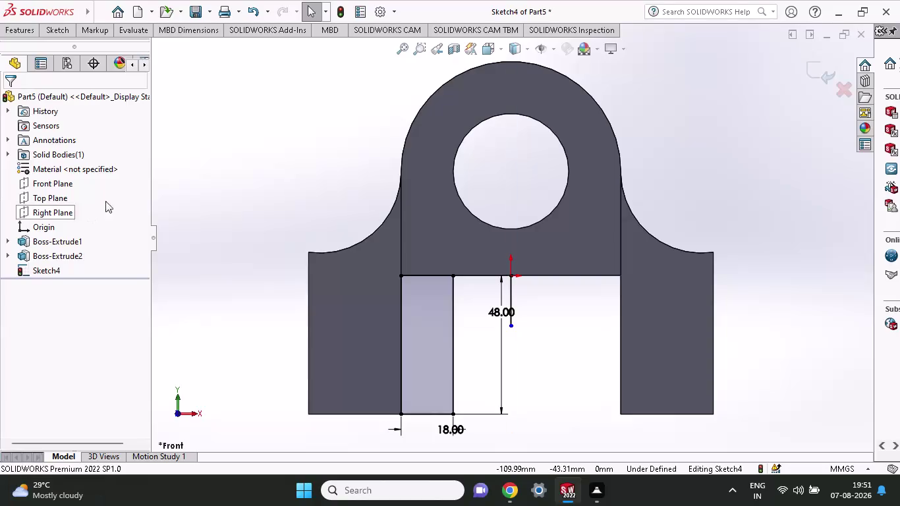
Start Mirror Entities and try selecting rectangle edges and a mirror line.
click(49, 31)
click(353, 38)
click(354, 48)
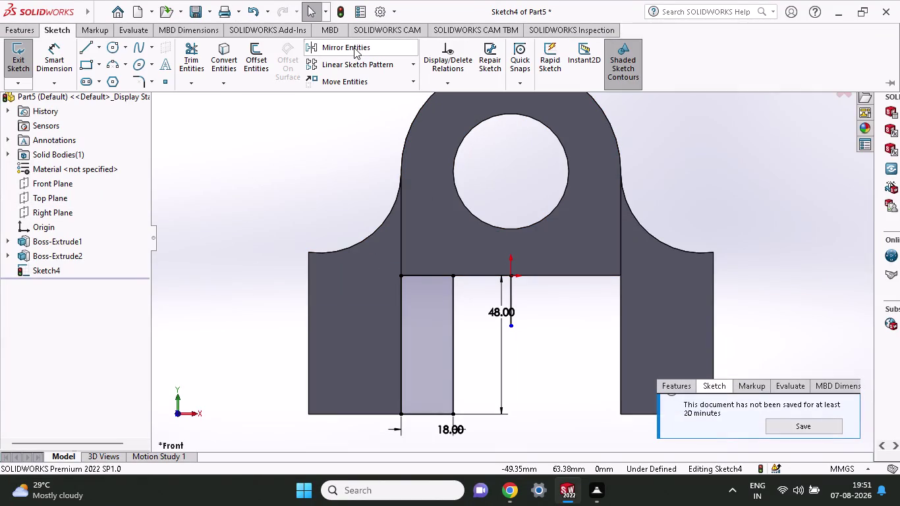
click(451, 359)
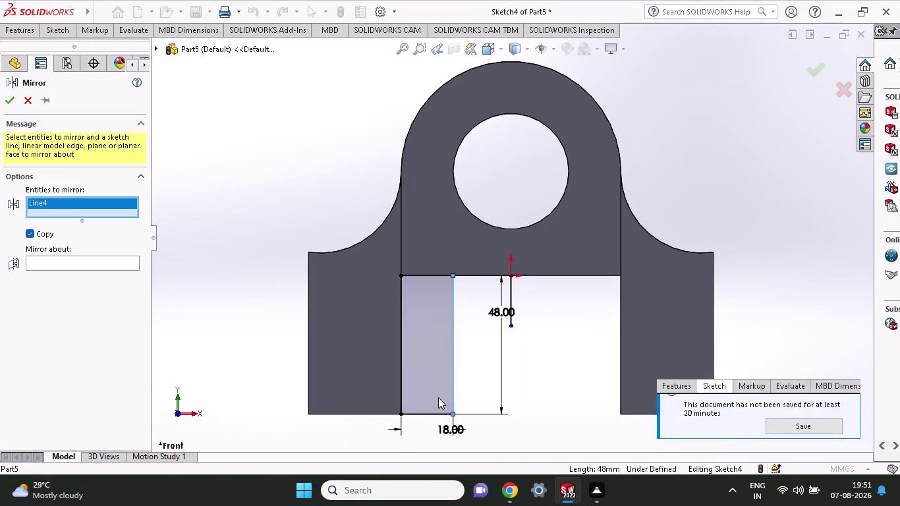
click(433, 413)
click(433, 375)
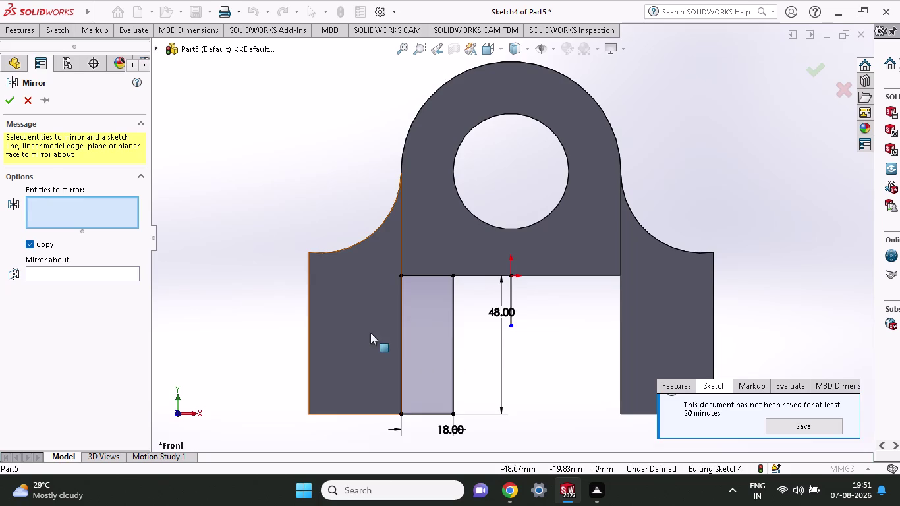
click(402, 349)
click(418, 275)
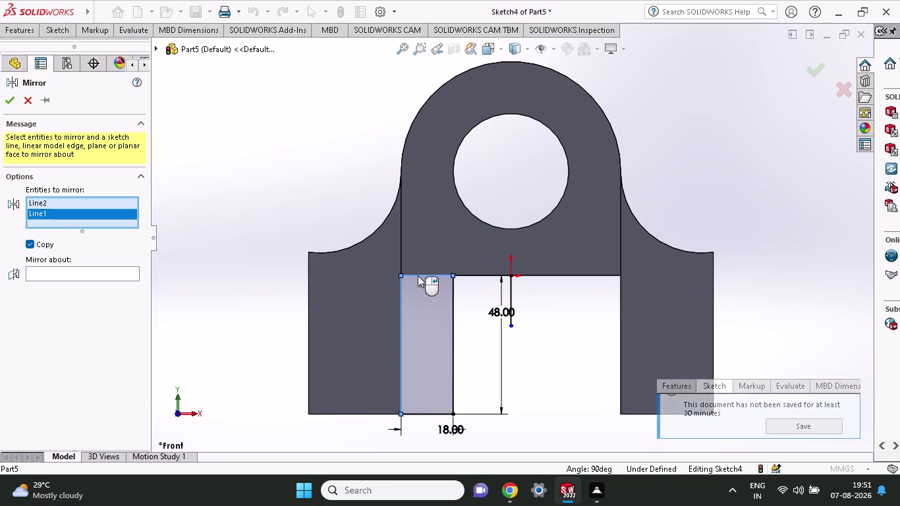
click(112, 272)
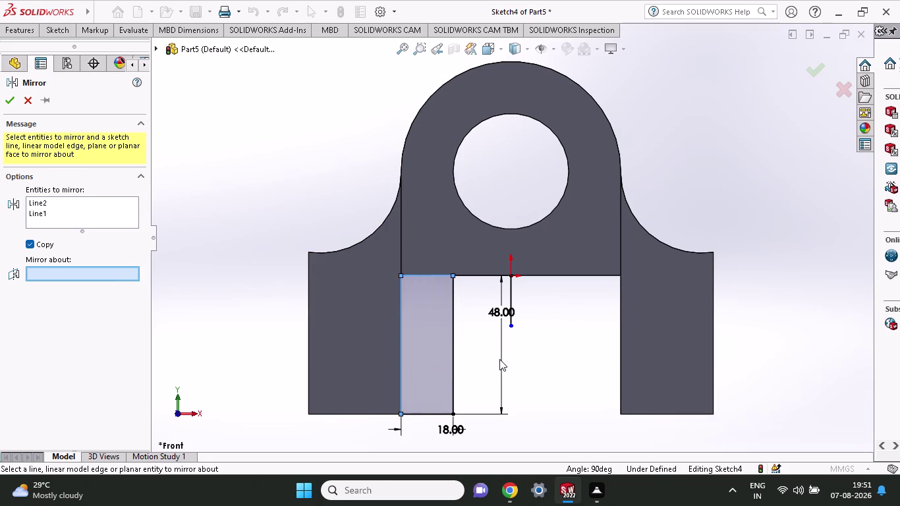
click(512, 291)
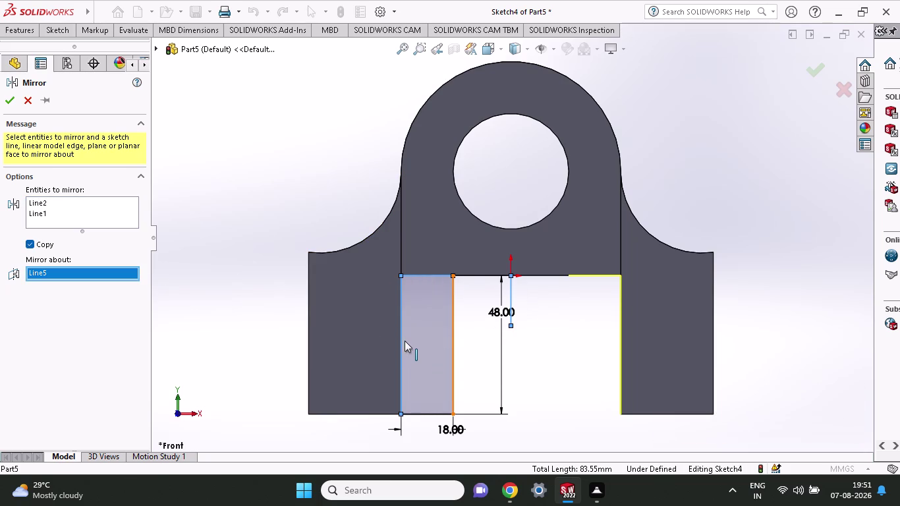
click(401, 343)
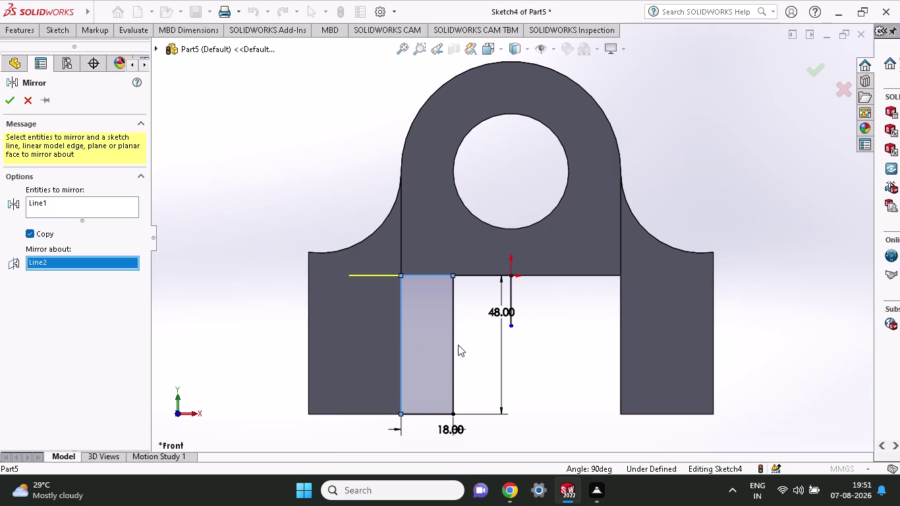
click(454, 351)
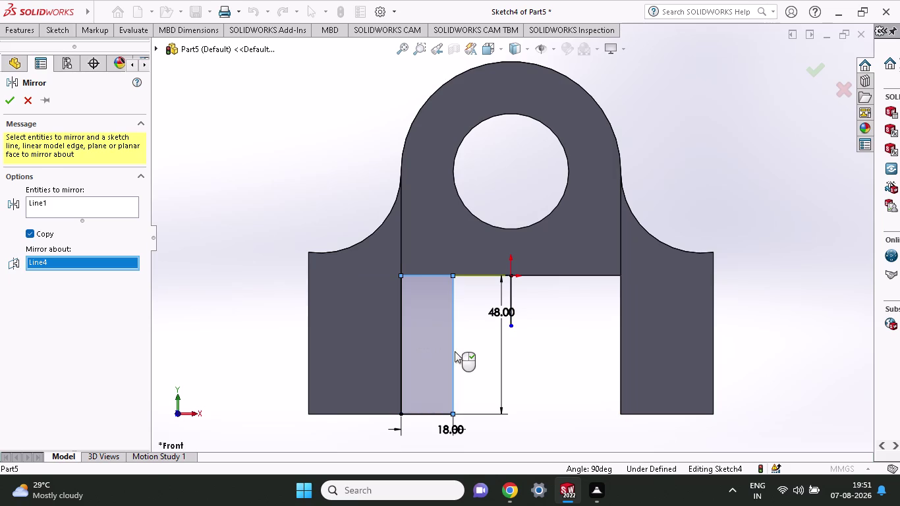
click(425, 275)
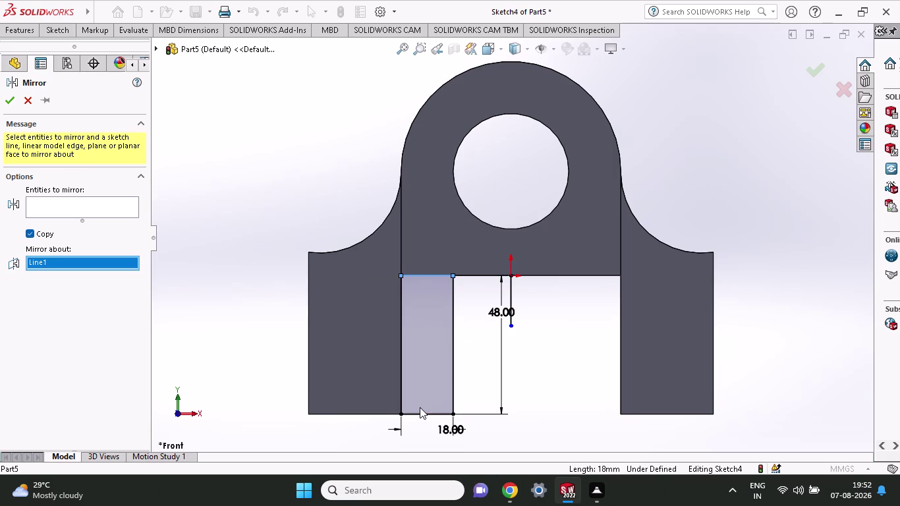
click(417, 411)
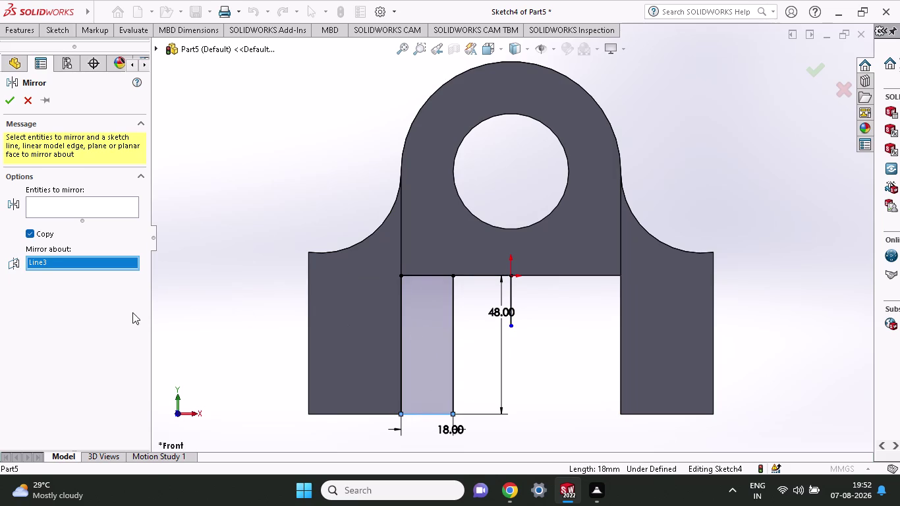
Mirror the rectangle's four edges about the vertical centreline and confirm.
click(108, 221)
click(106, 216)
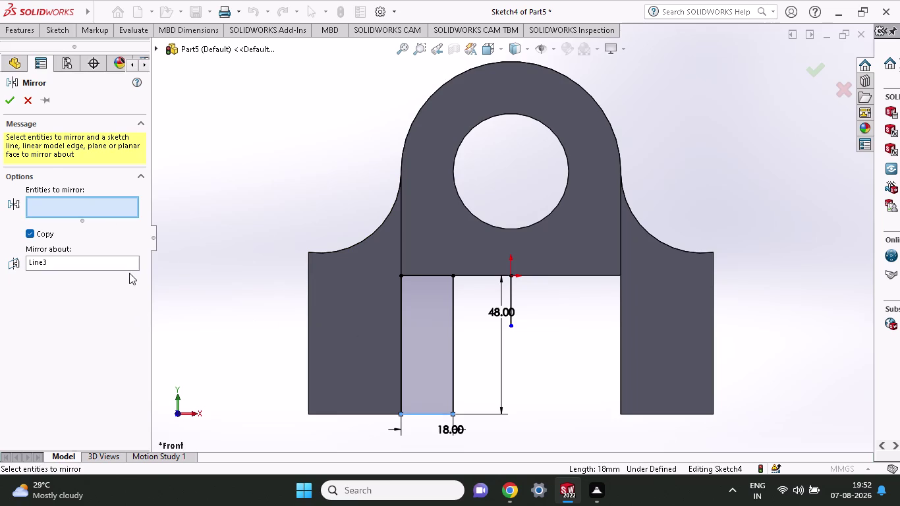
click(453, 356)
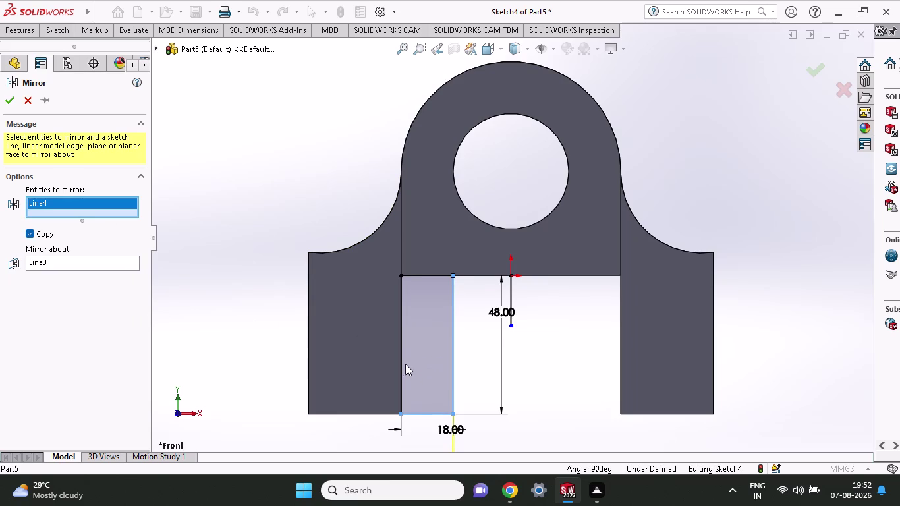
click(403, 365)
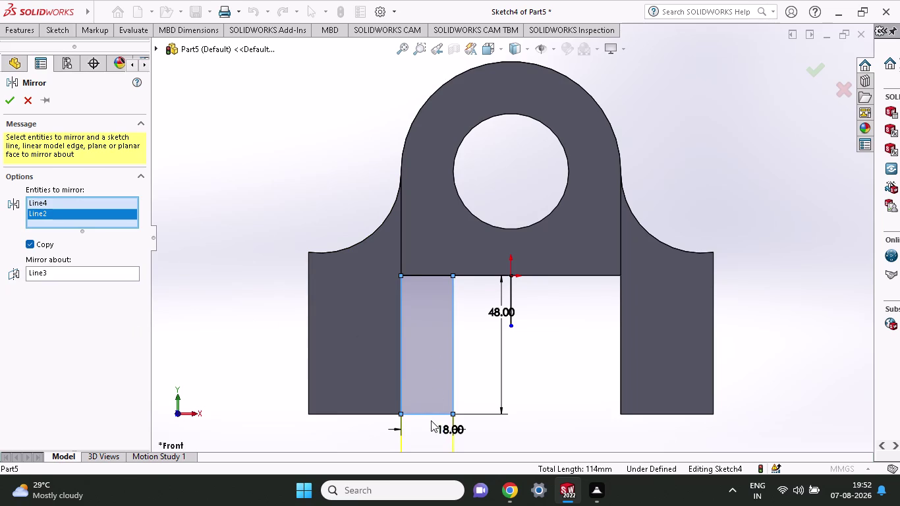
click(431, 416)
click(106, 273)
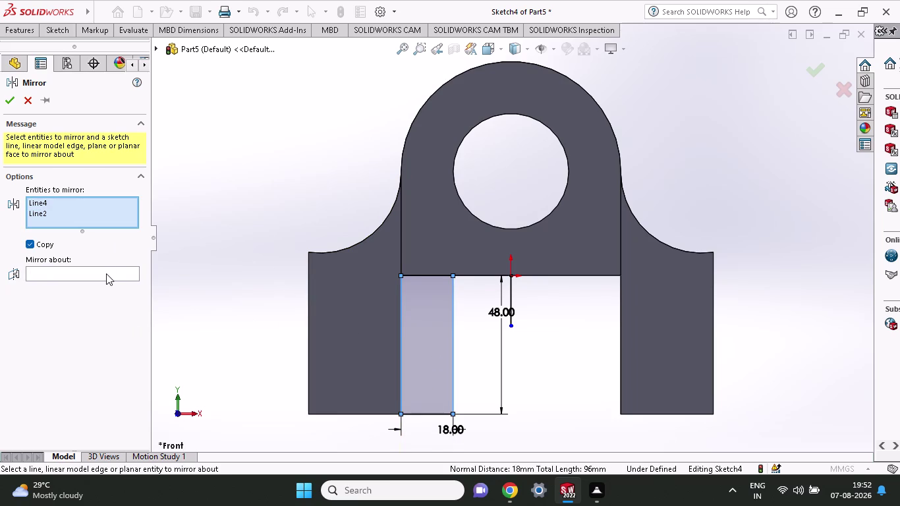
click(499, 354)
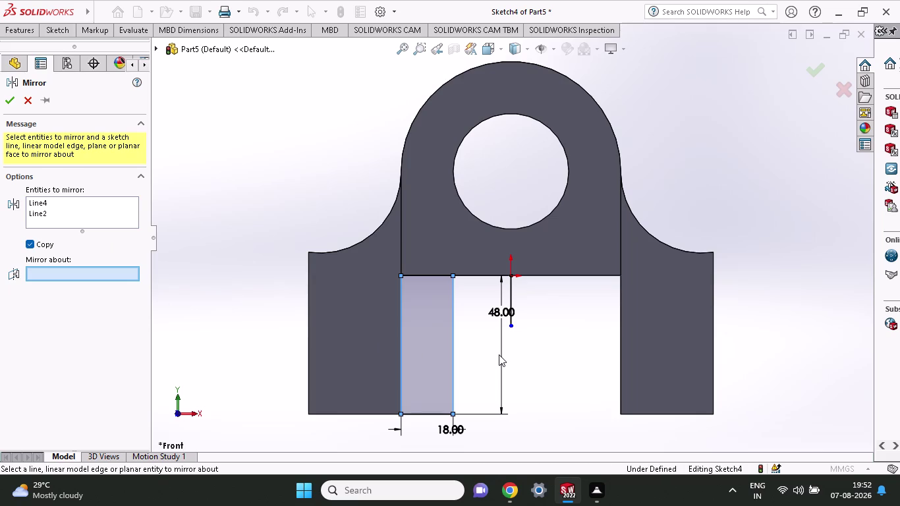
click(501, 356)
click(500, 356)
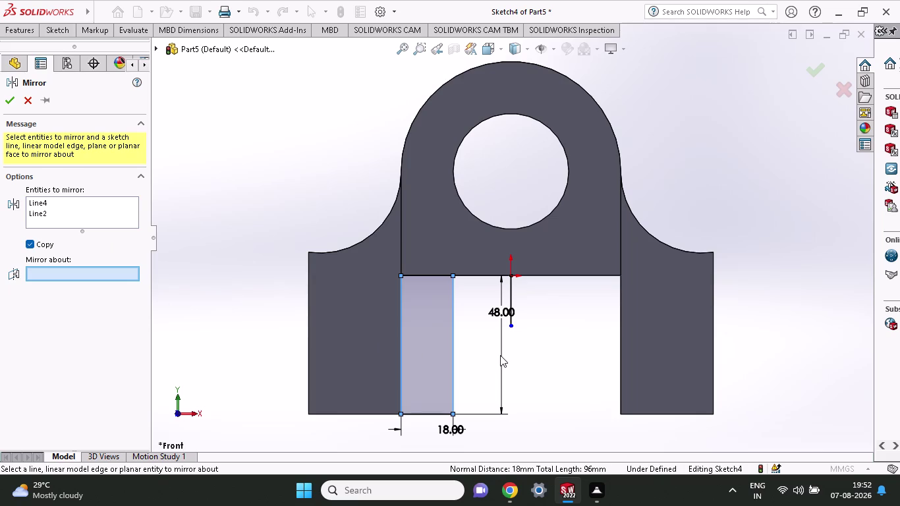
click(509, 301)
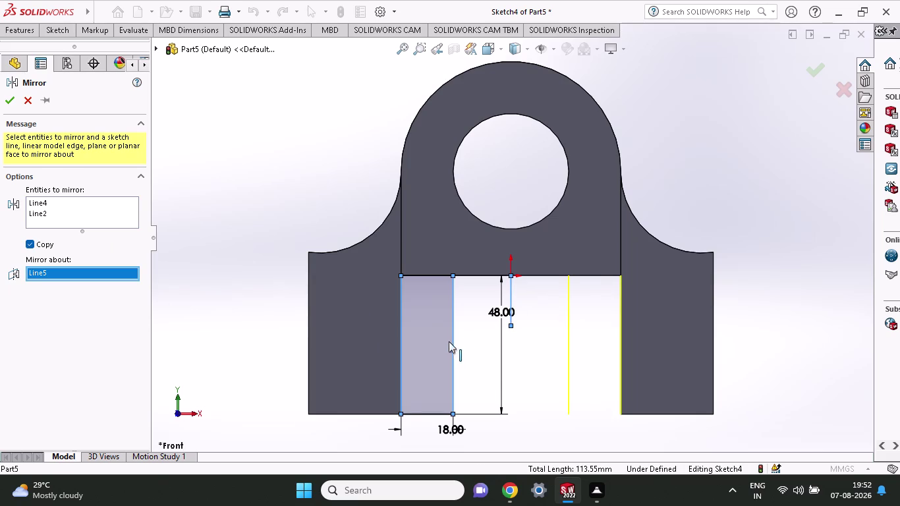
click(52, 219)
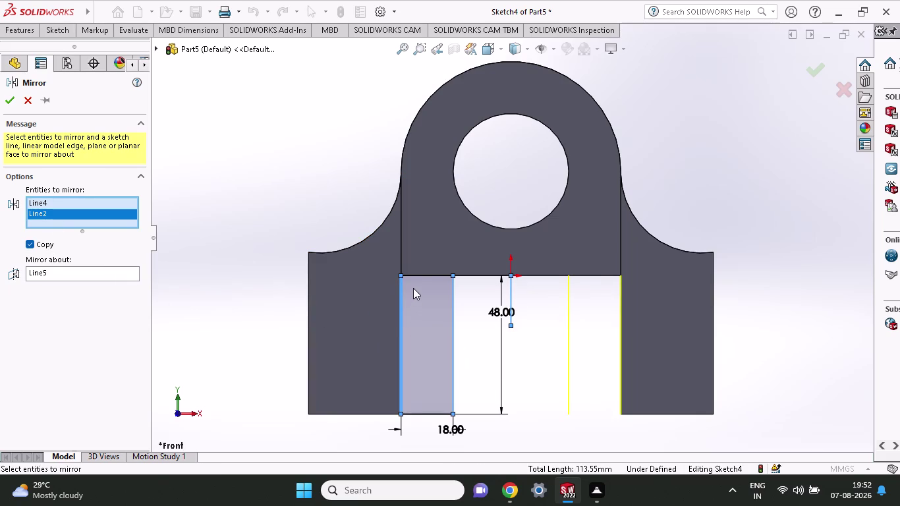
click(421, 273)
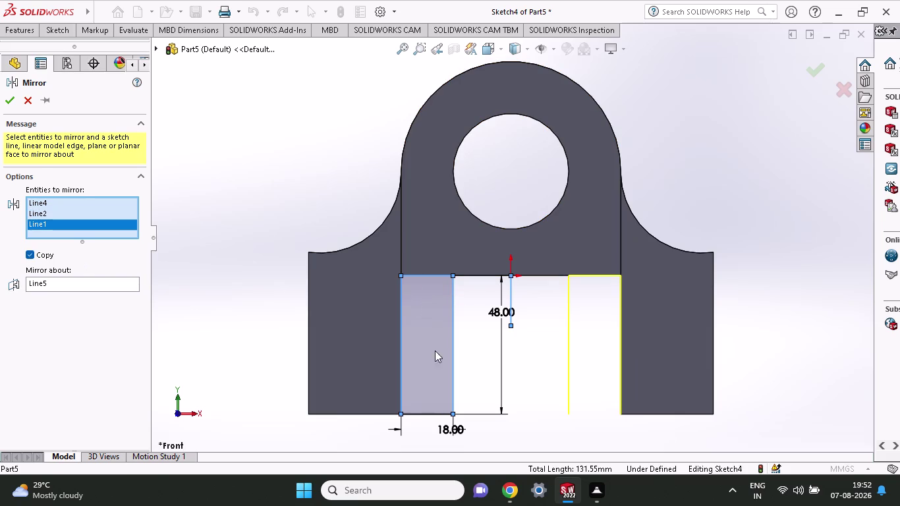
click(432, 415)
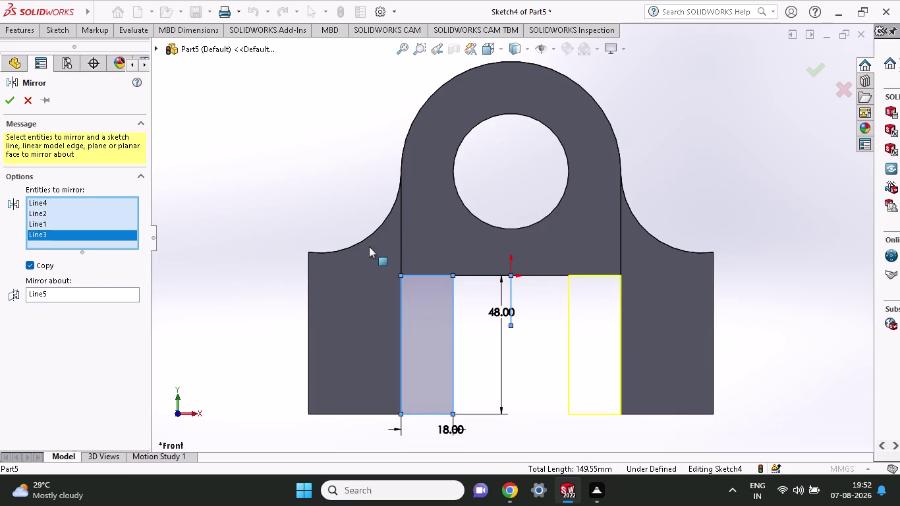
click(8, 98)
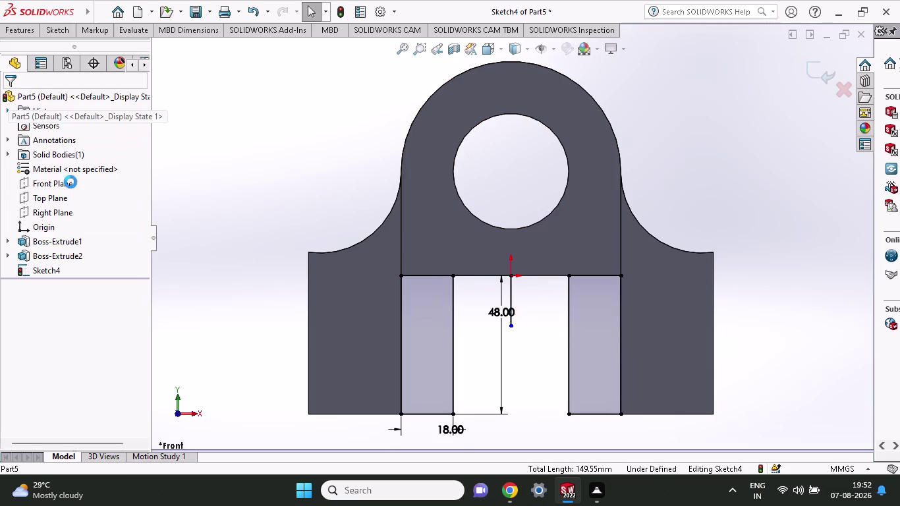
Boss-extrude both Sketch4 rectangle regions to a blind depth of 96 mm.
middle_drag(327, 186, 342, 198)
scroll(up, 3)
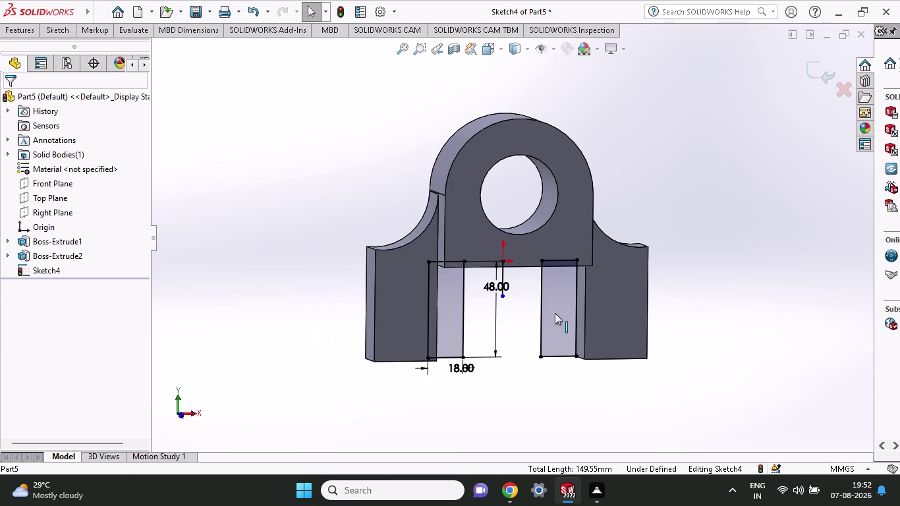
click(24, 34)
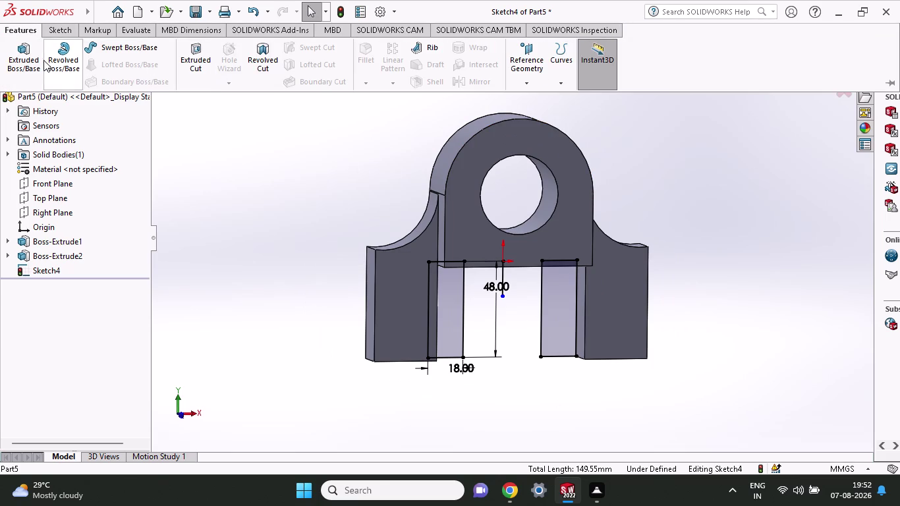
click(20, 55)
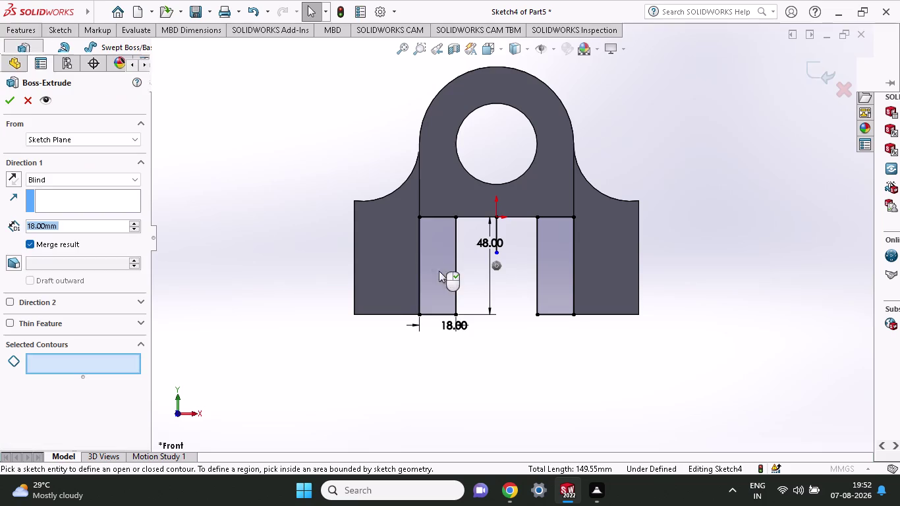
click(435, 275)
click(565, 280)
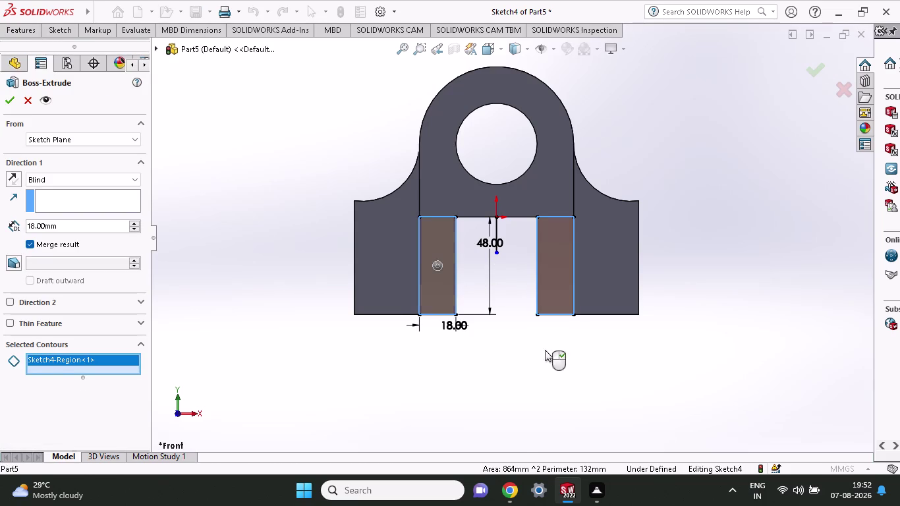
middle_drag(476, 401, 521, 418)
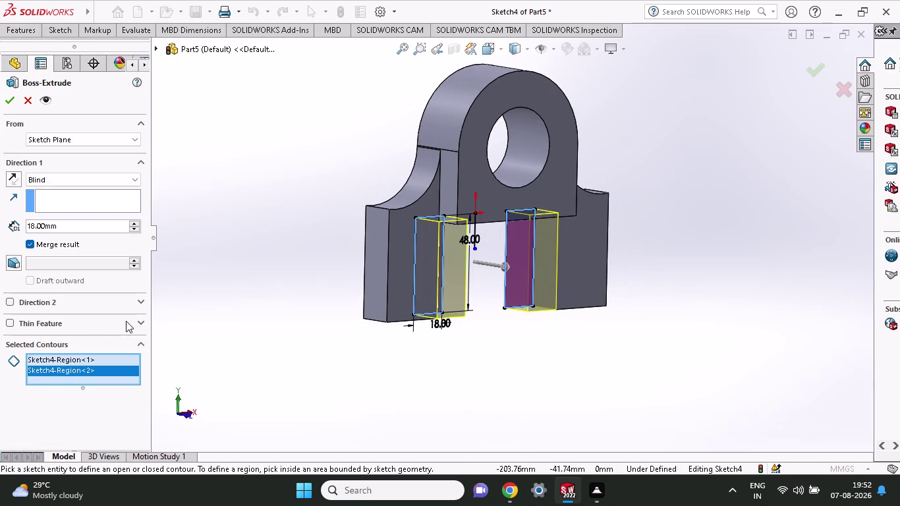
drag(65, 232, 0, 225)
key(8)
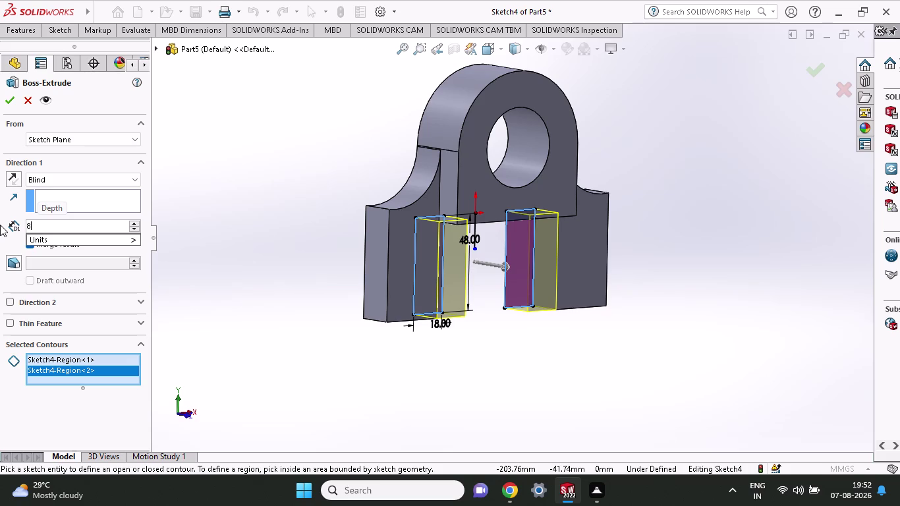
key(BackSpace)
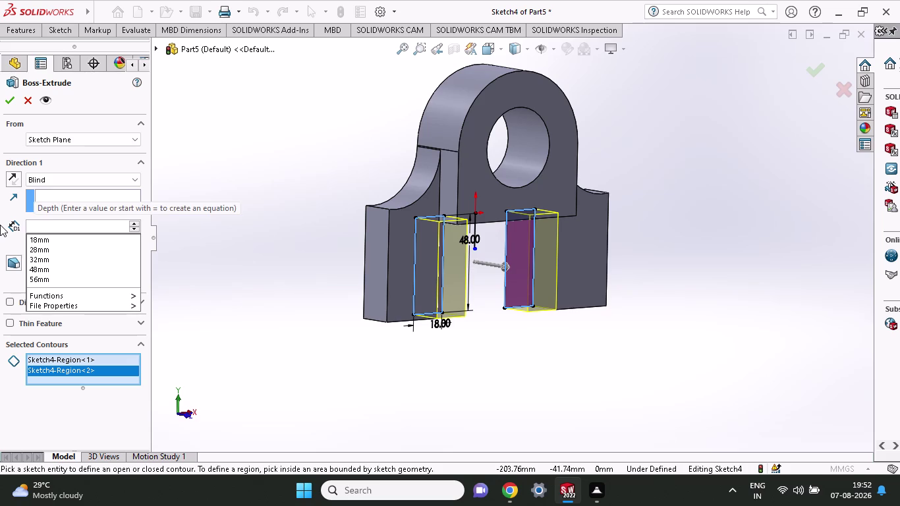
text(96)
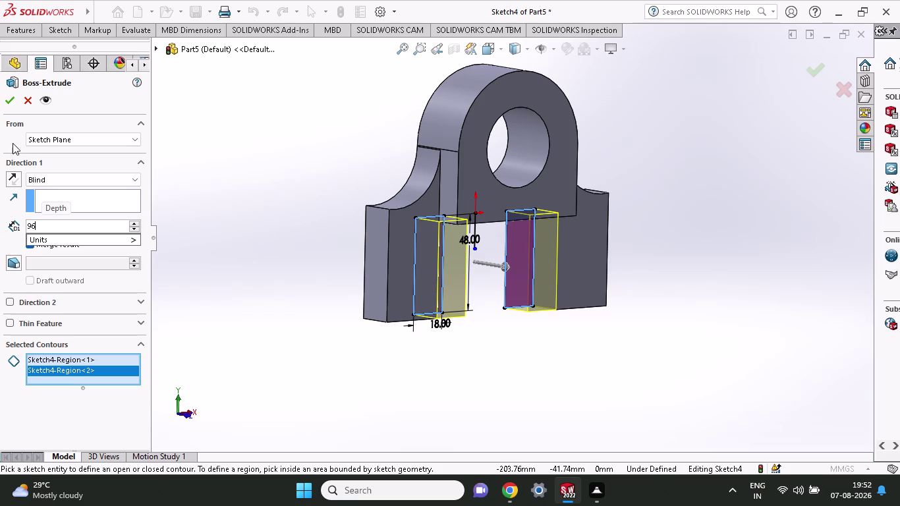
click(8, 96)
double_click(9, 96)
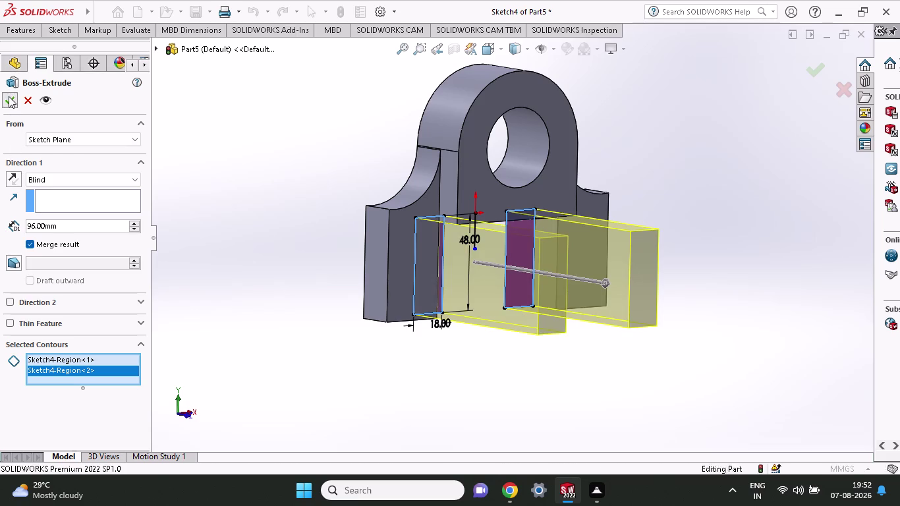
middle_drag(444, 401, 471, 394)
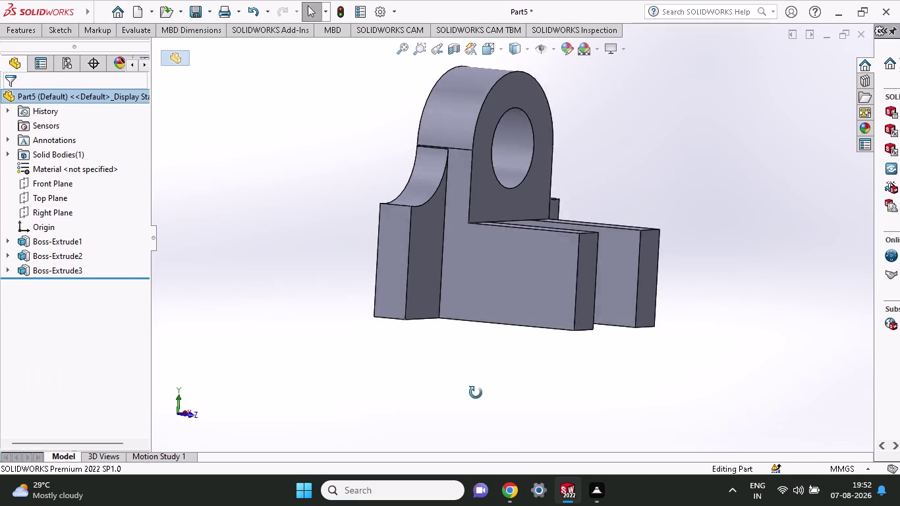
Draw two concentric circles near the lower corner of the leg's side face in Sketch5.
middle_drag(471, 395, 491, 407)
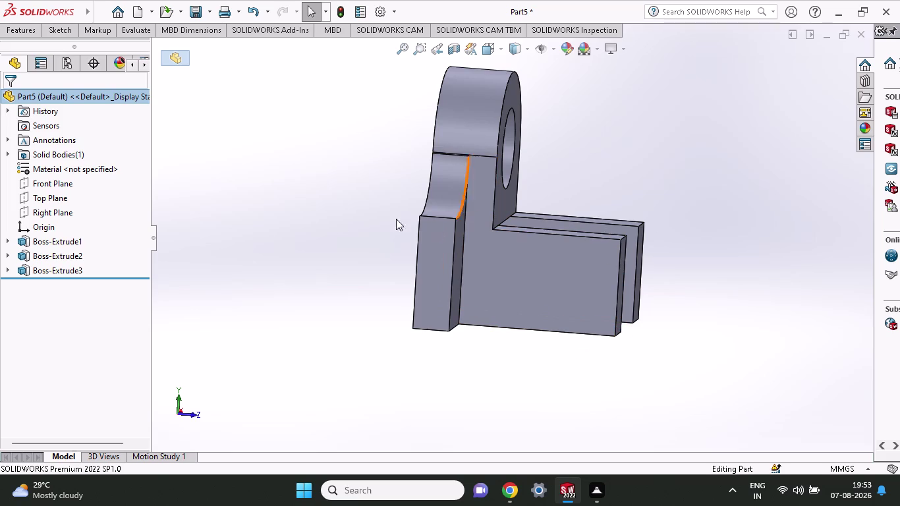
click(62, 30)
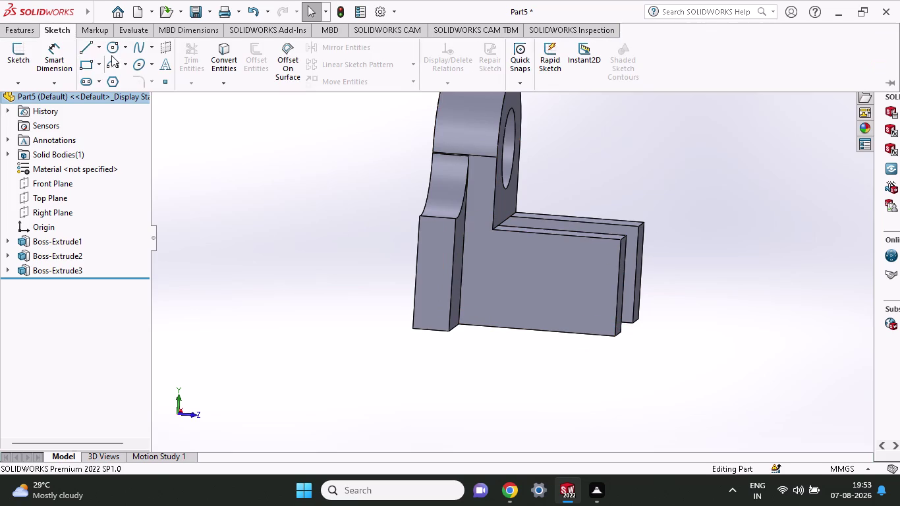
click(112, 53)
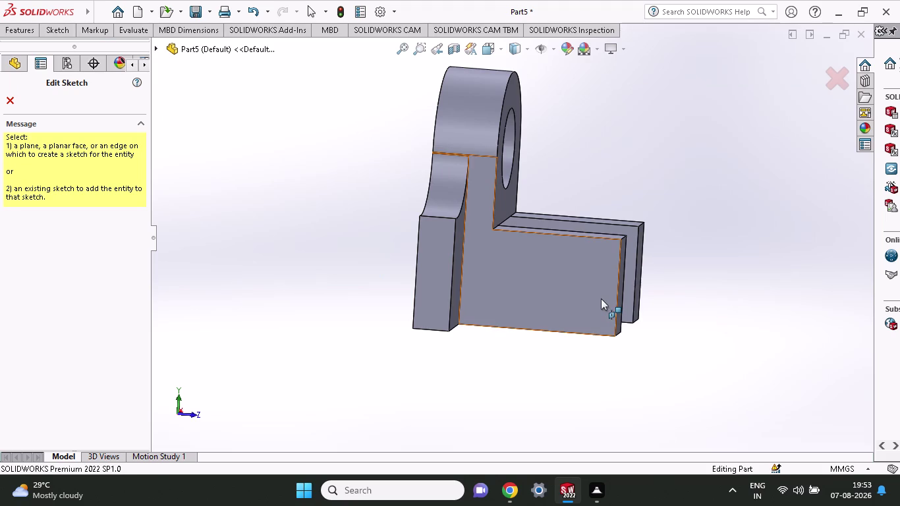
click(599, 299)
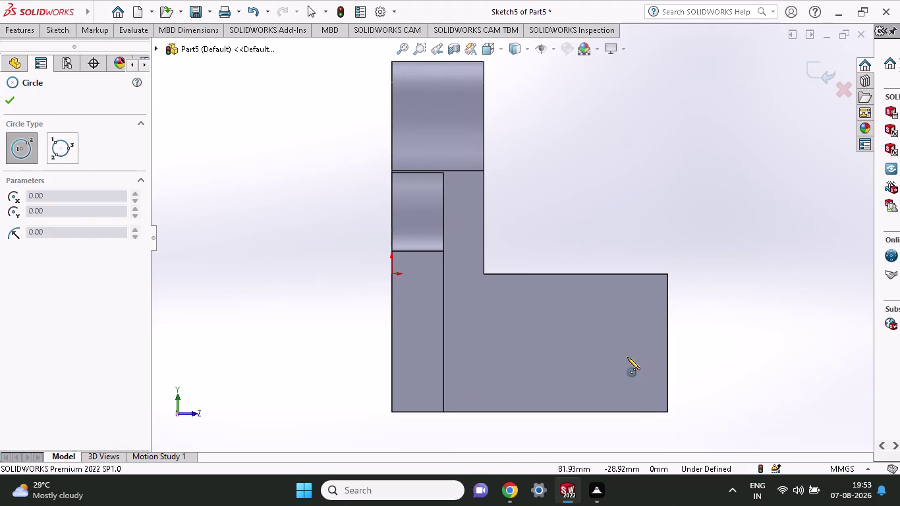
click(627, 363)
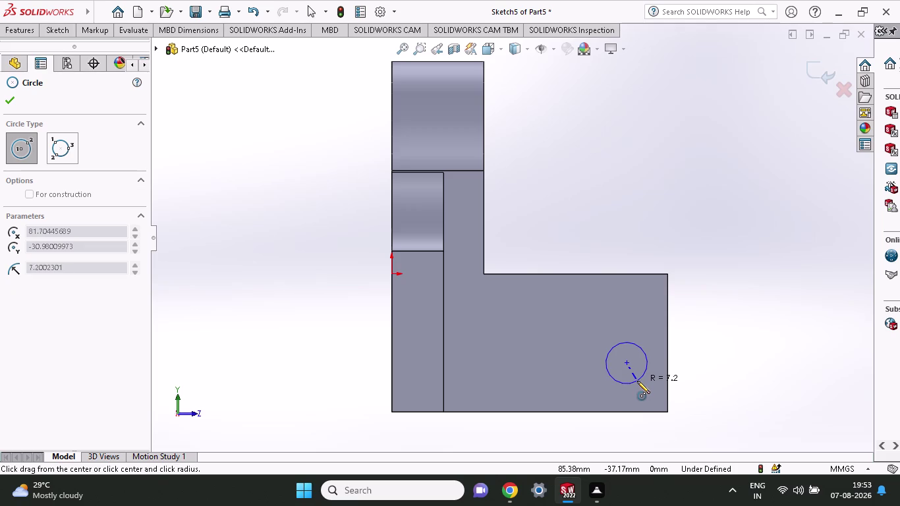
click(637, 383)
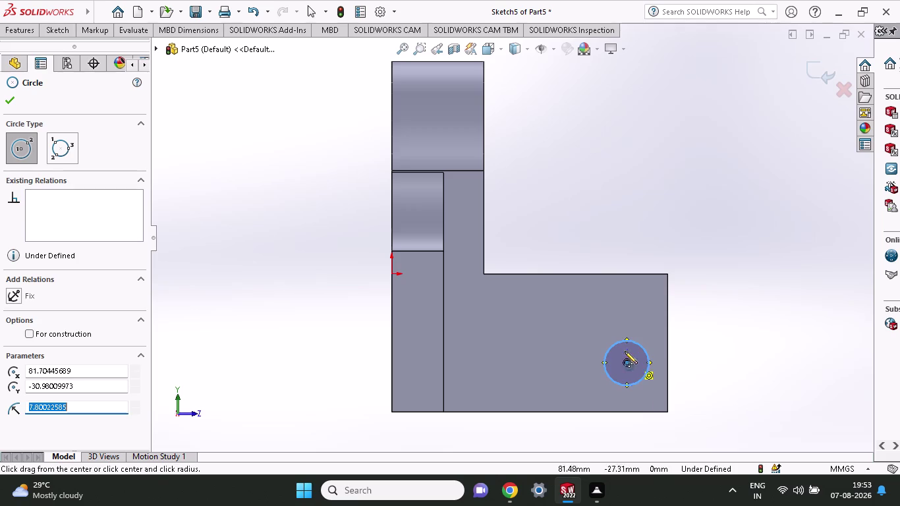
click(629, 362)
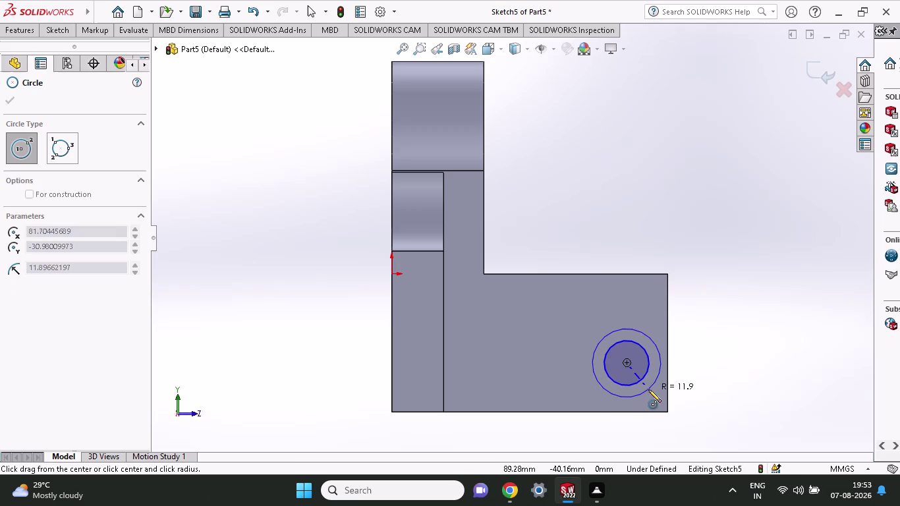
click(667, 362)
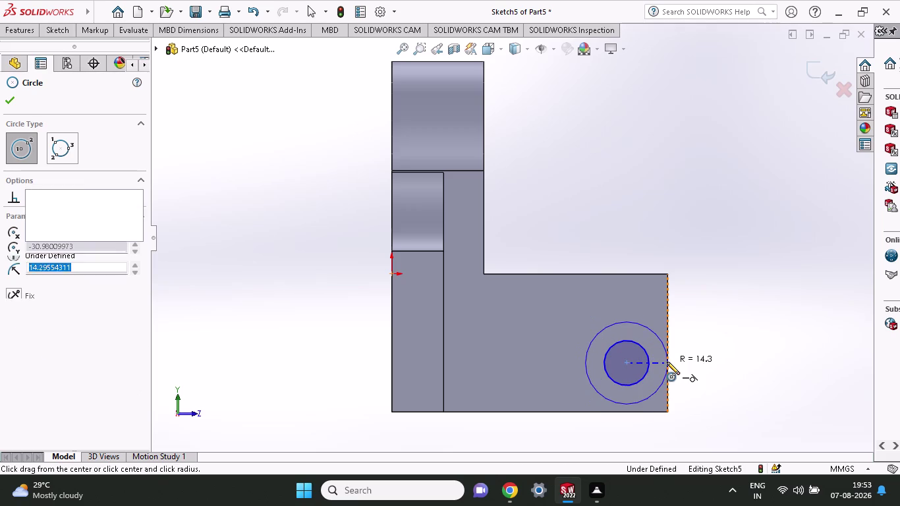
right_click(730, 306)
click(730, 316)
scroll(up, 3)
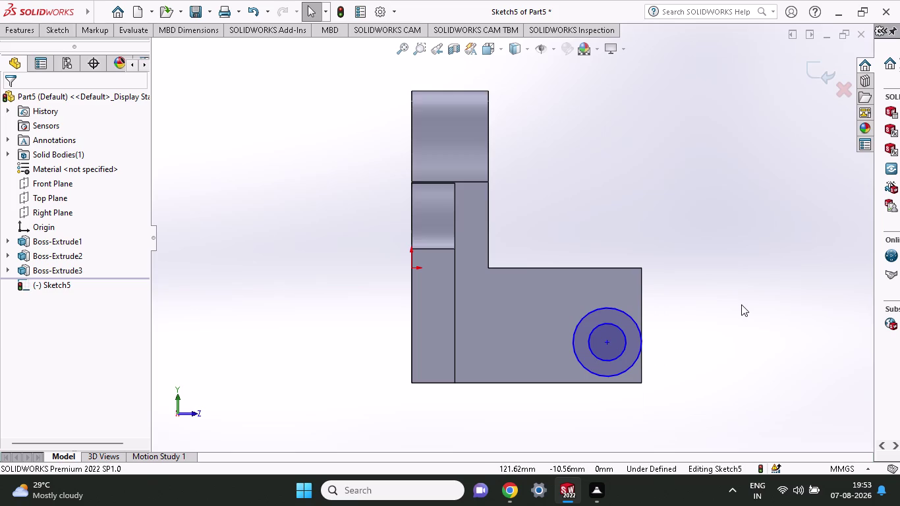
middle_drag(742, 304, 689, 335)
scroll(up, 3)
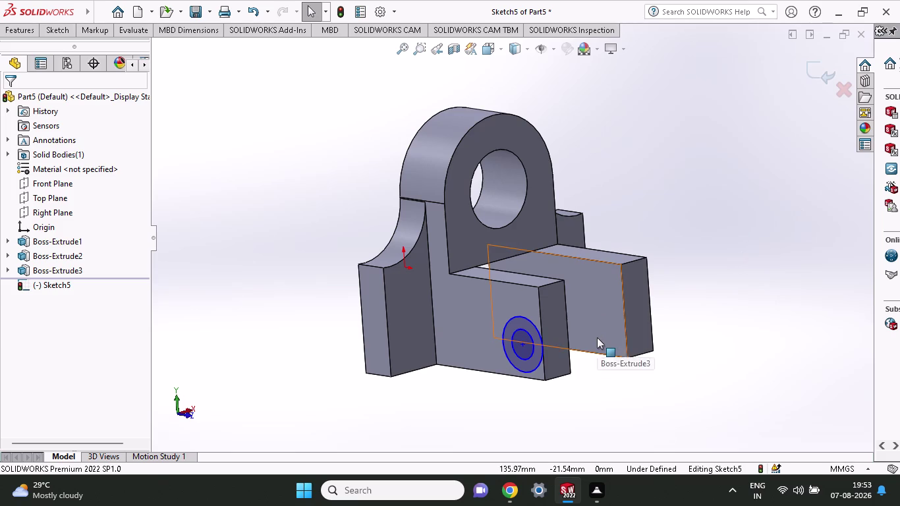
Undo the concentric circles and Sketch5 with three Ctrl+Z presses.
key(ctrl+z)
key(ctrl+z)
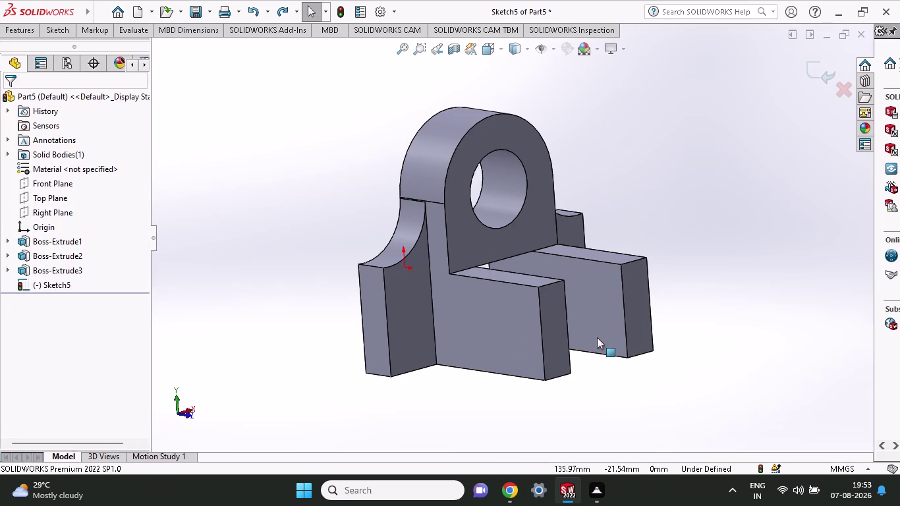
key(ctrl+z)
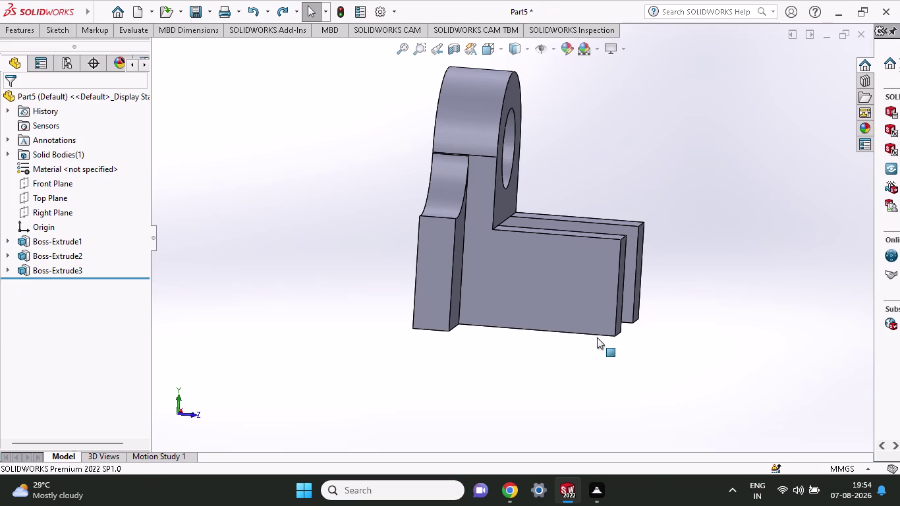
middle_drag(573, 446, 504, 432)
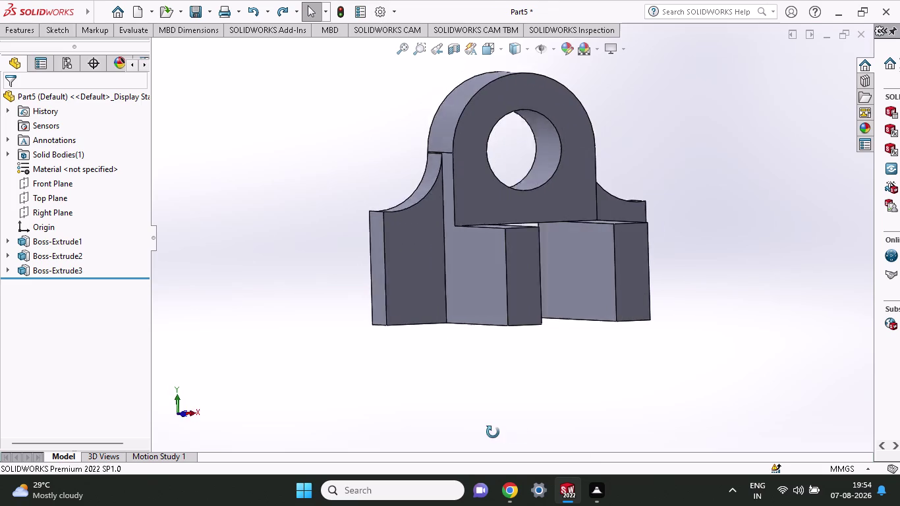
Undo the 96 mm Boss-Extrude3 block extrusion.
middle_drag(504, 432, 487, 432)
key(ctrl+z)
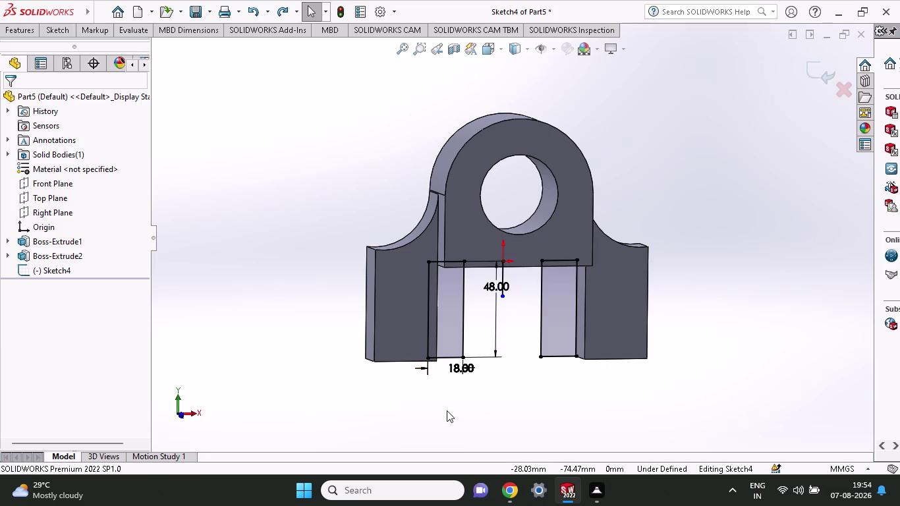
key(ctrl+z)
Undo the Sketch4 rectangles and their dimensions.
key(ctrl+z)
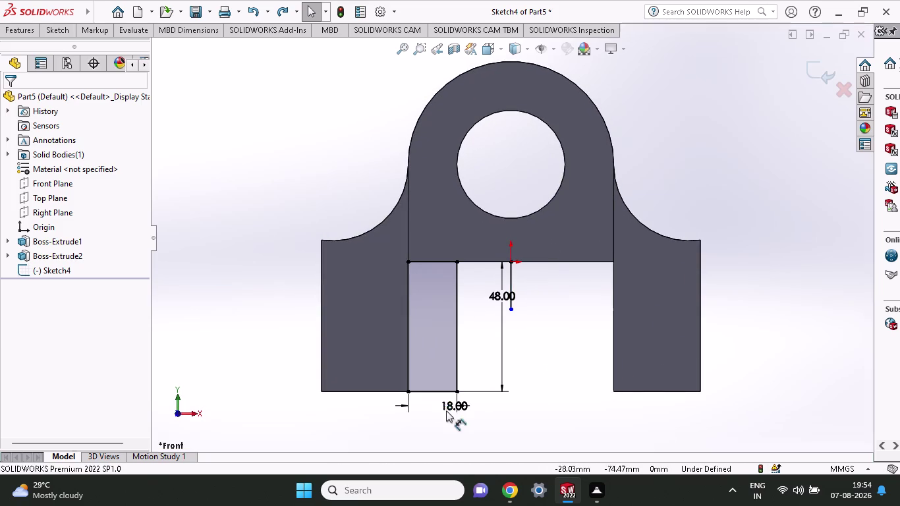
key(ctrl+z)
key(ctrl+z)
key(ctrl+z)
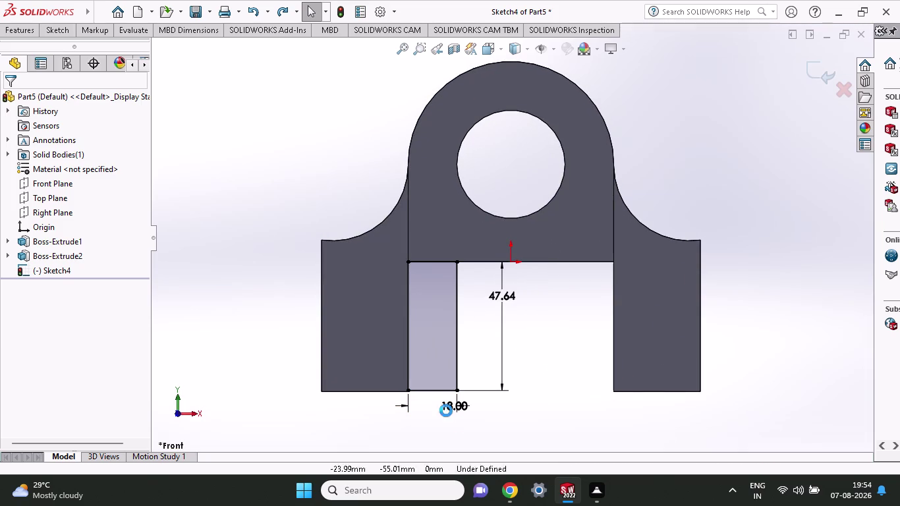
key(ctrl+z)
key(ctrl+z)
key(ctrl+z)
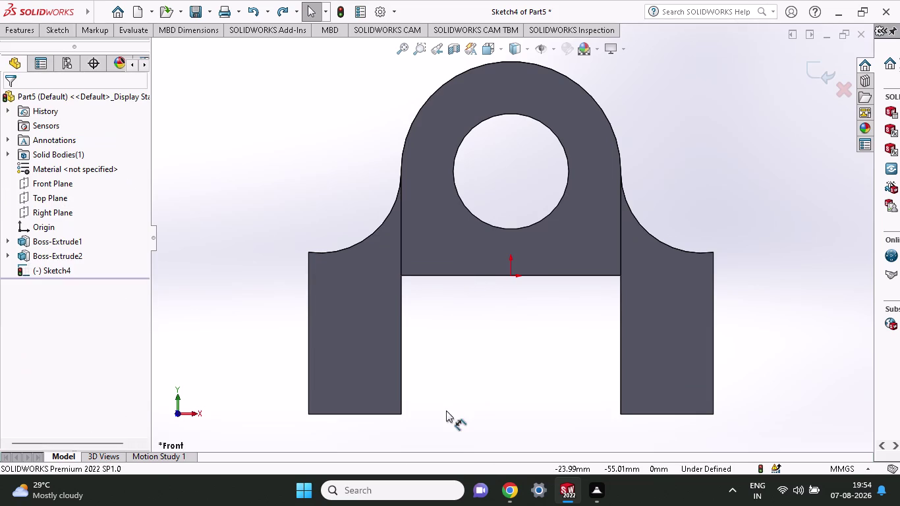
middle_drag(459, 366, 508, 374)
scroll(up, 3)
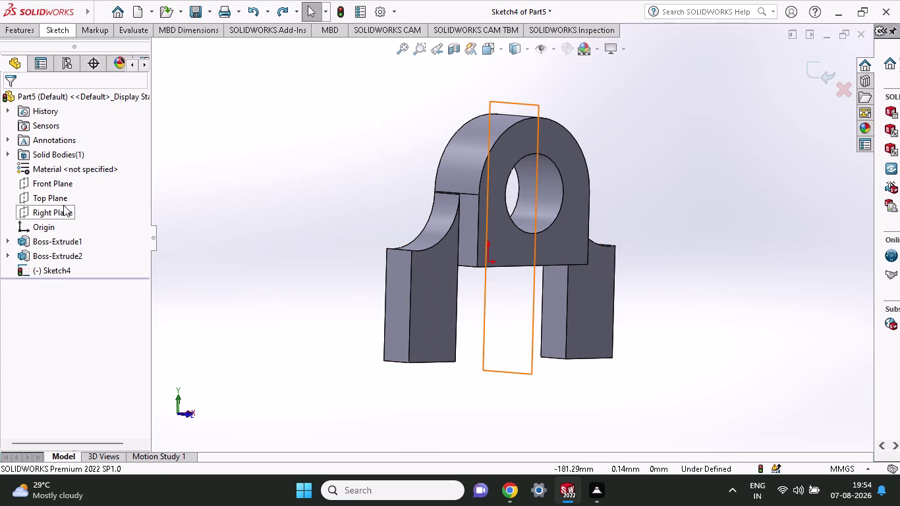
Select the Right Plane and view it head-on.
click(63, 205)
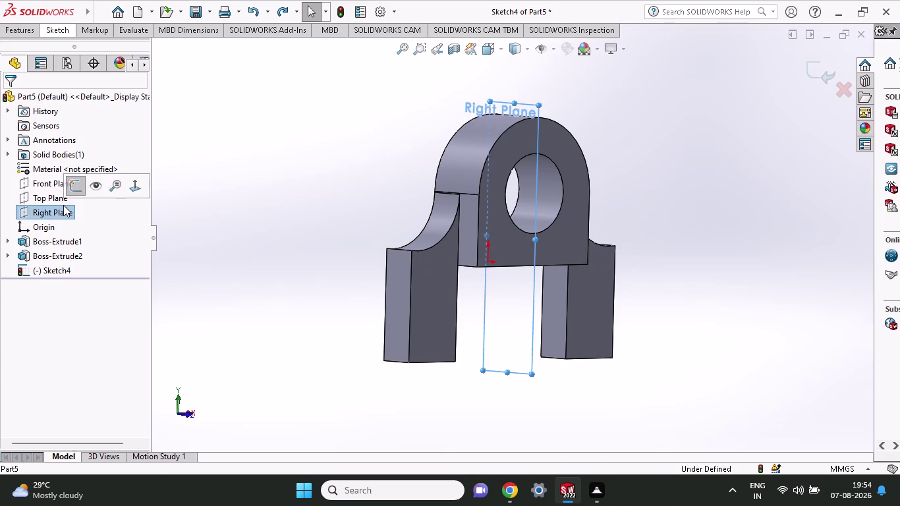
click(70, 195)
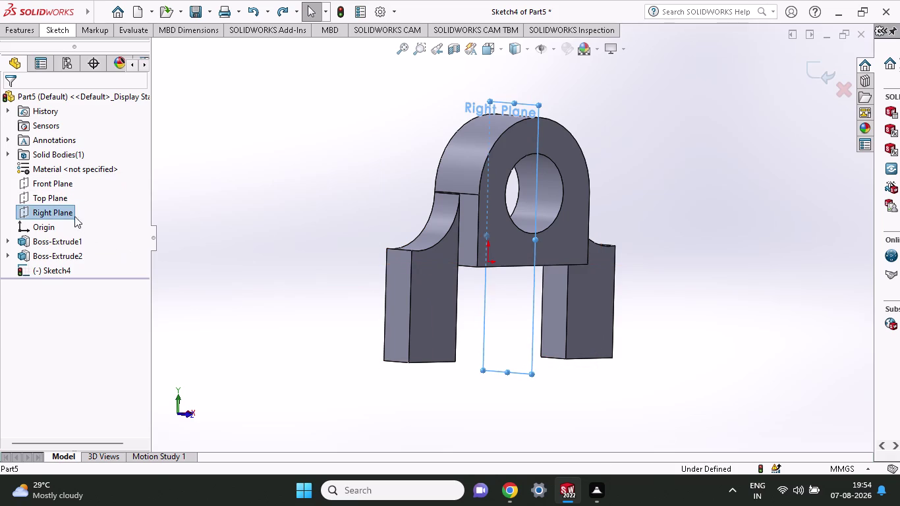
click(65, 215)
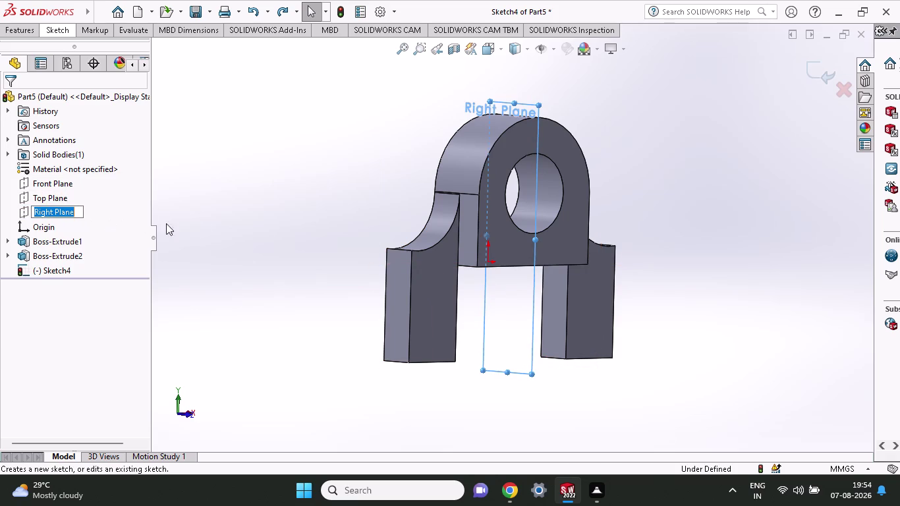
key(Escape)
middle_drag(227, 315, 296, 318)
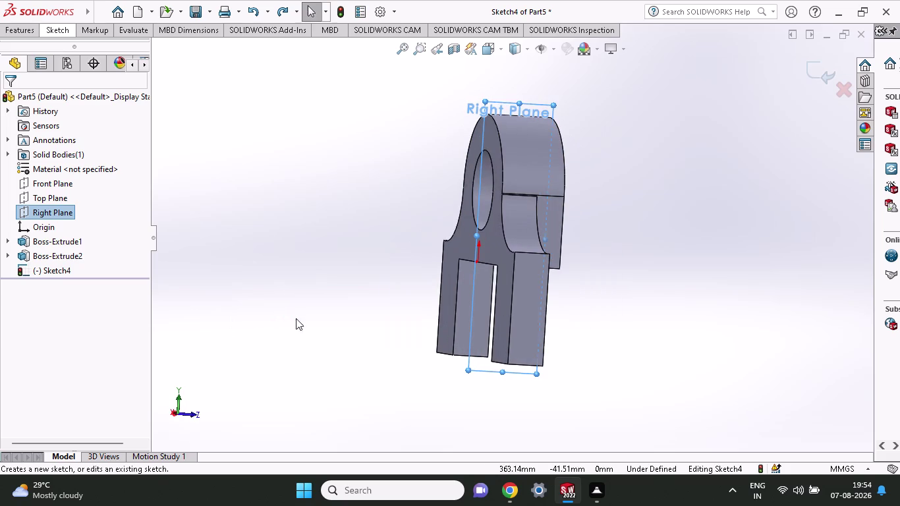
click(188, 413)
click(191, 414)
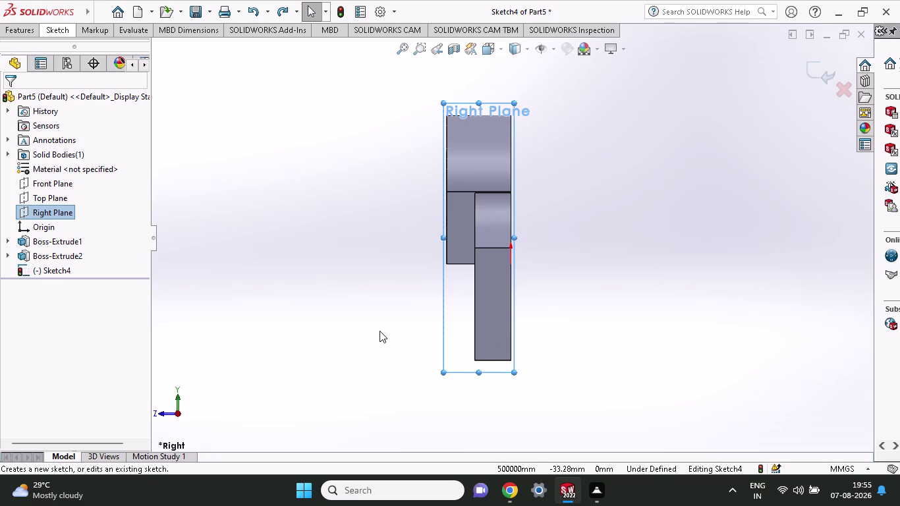
Orbit to a side view, use the Right Plane's shortcut options and show the sketch tools.
middle_drag(411, 380, 419, 380)
middle_drag(418, 380, 613, 386)
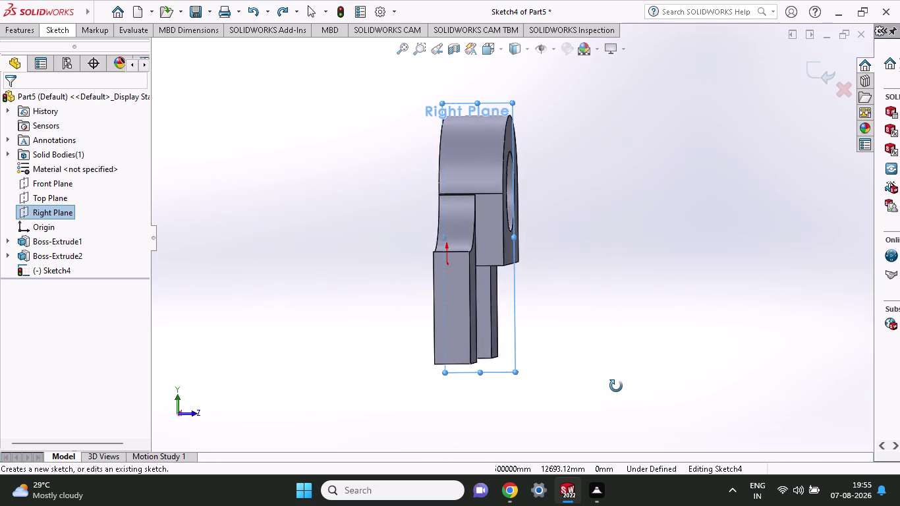
middle_drag(613, 386, 617, 386)
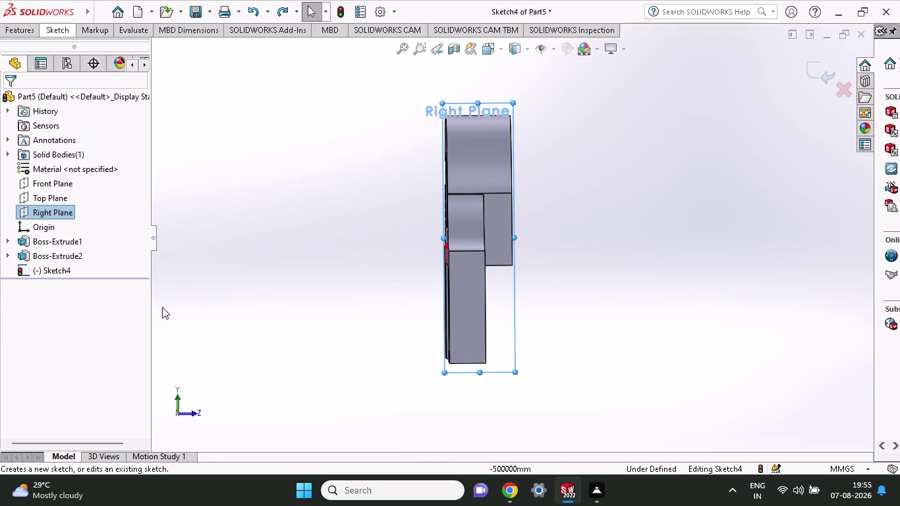
right_click(52, 211)
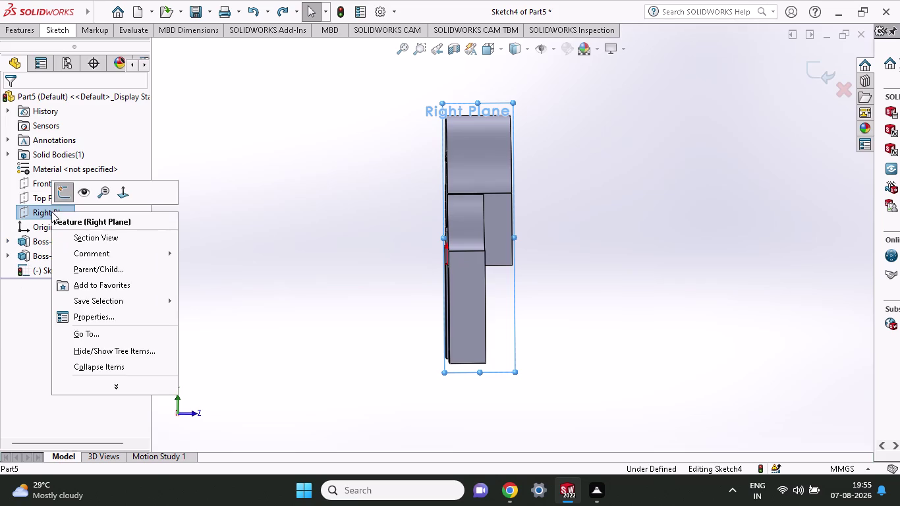
click(65, 189)
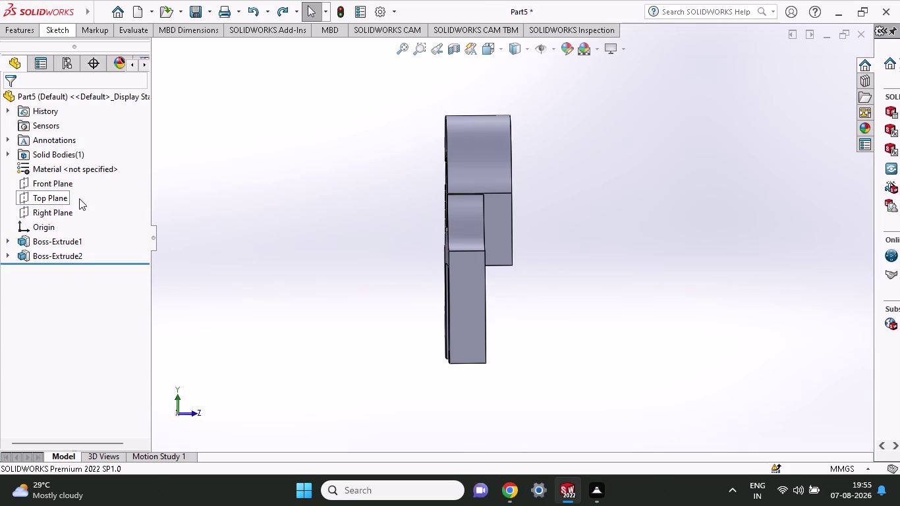
click(56, 29)
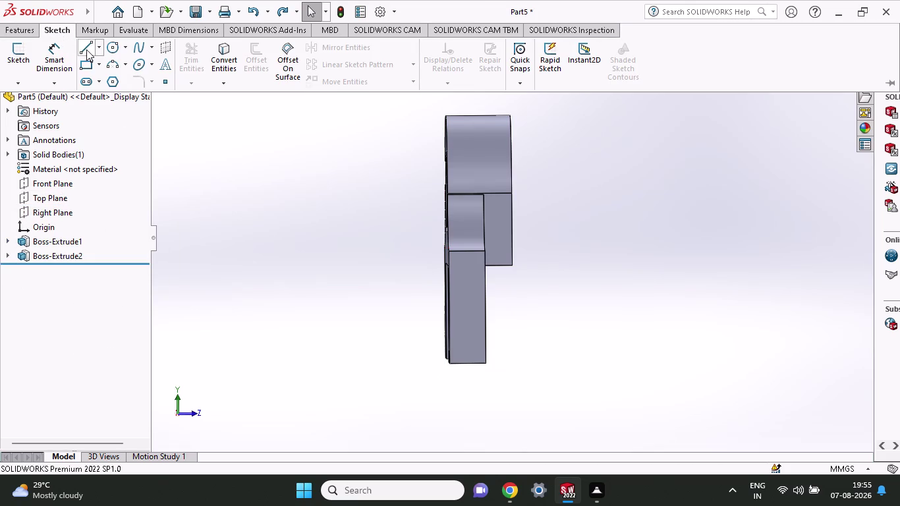
Choose the Line tool and pick the Right Plane to open Sketch6.
click(86, 50)
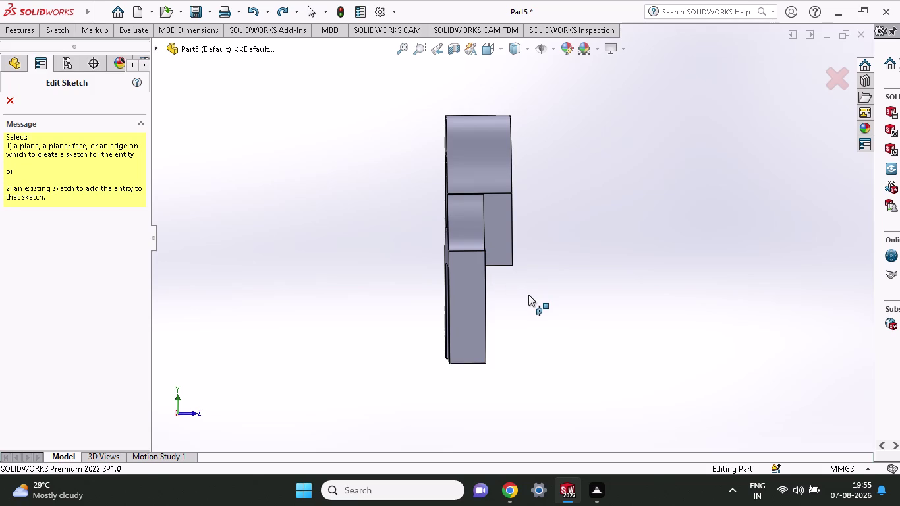
middle_drag(486, 309, 444, 313)
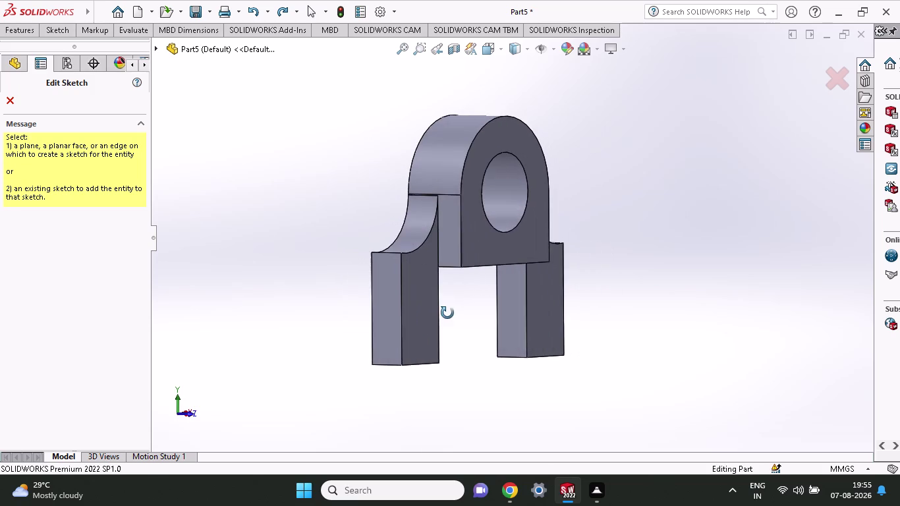
middle_drag(444, 312, 448, 313)
click(518, 308)
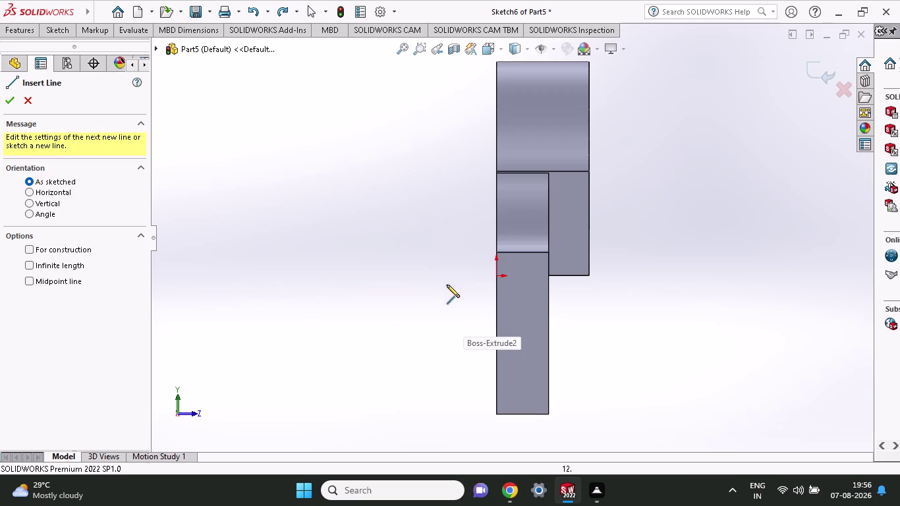
middle_drag(402, 285, 433, 287)
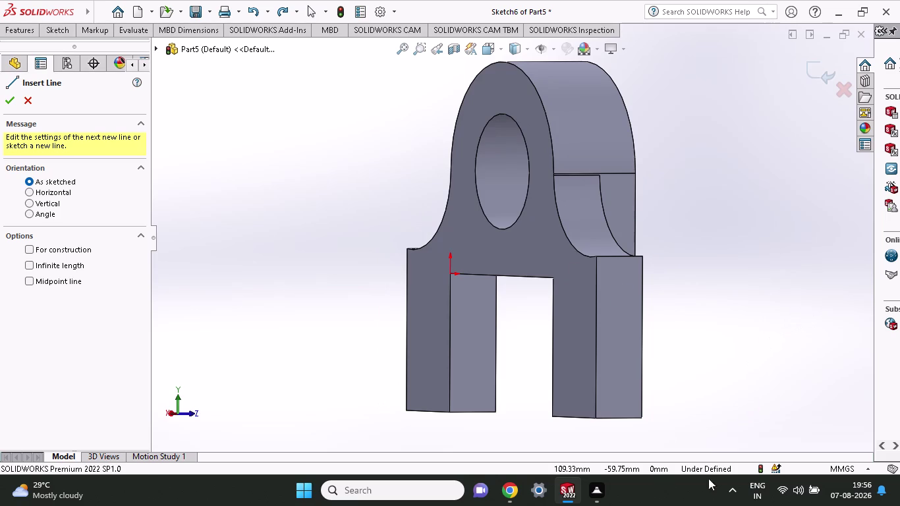
middle_drag(698, 319, 620, 342)
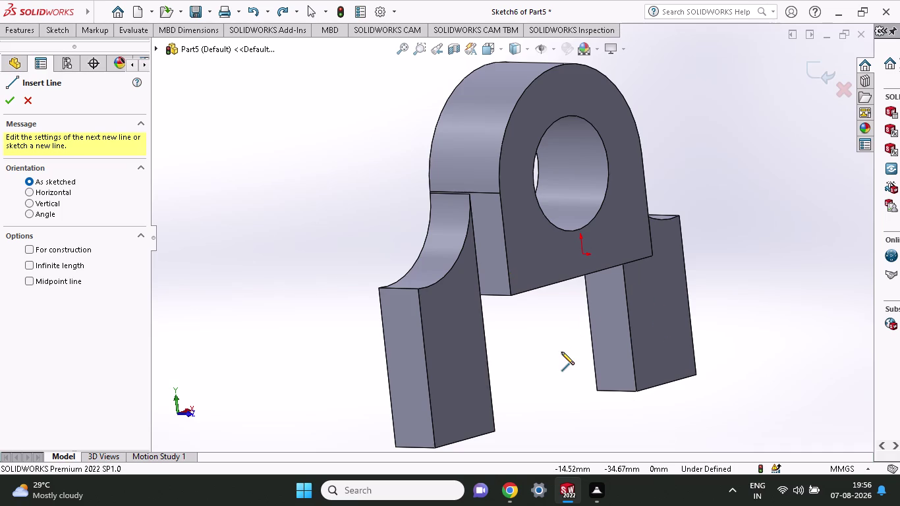
scroll(up, 3)
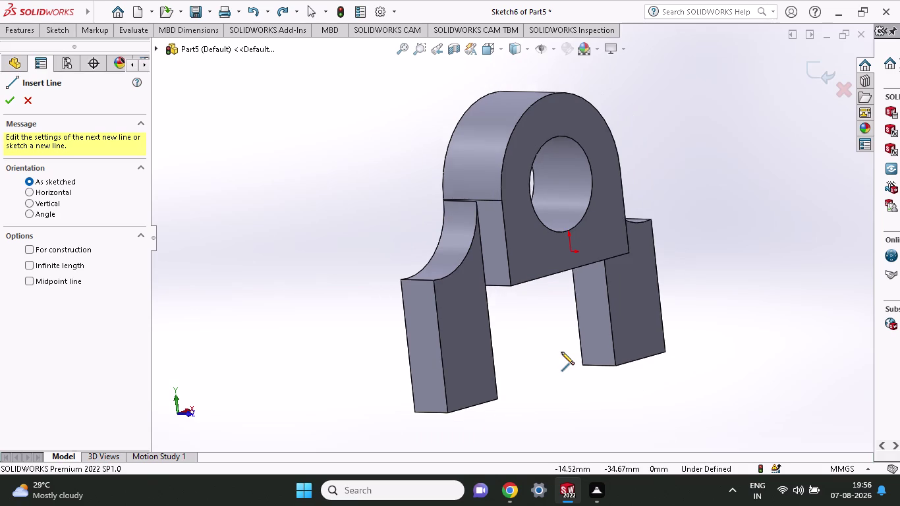
scroll(up, 3)
scroll(down, 3)
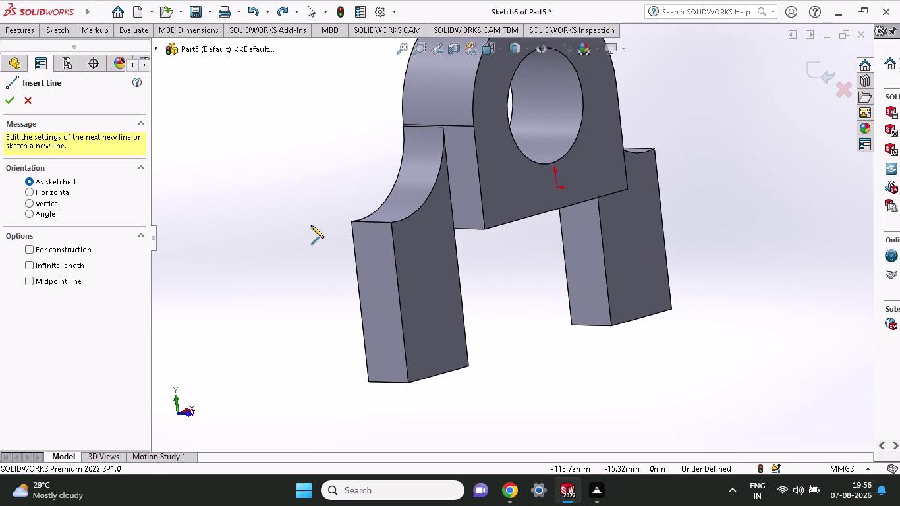
click(590, 279)
right_click(539, 394)
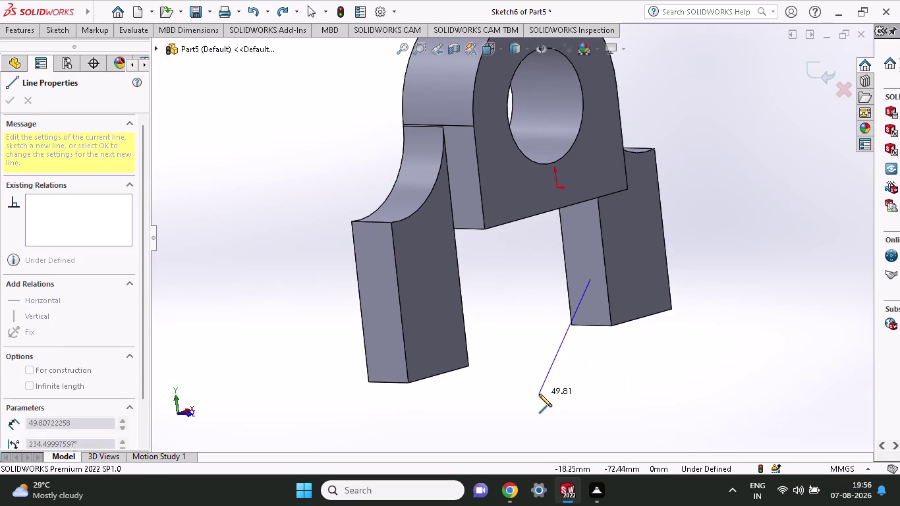
click(569, 353)
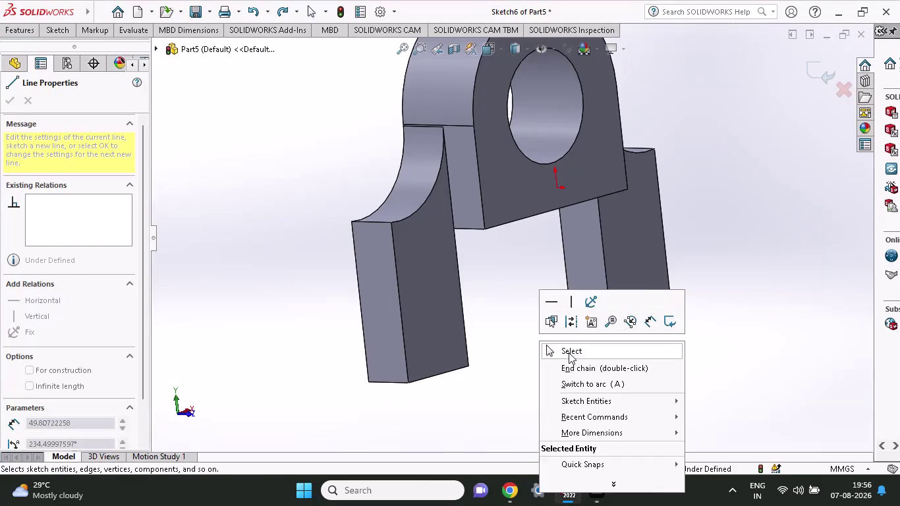
key(Escape)
middle_drag(523, 393, 555, 384)
click(491, 314)
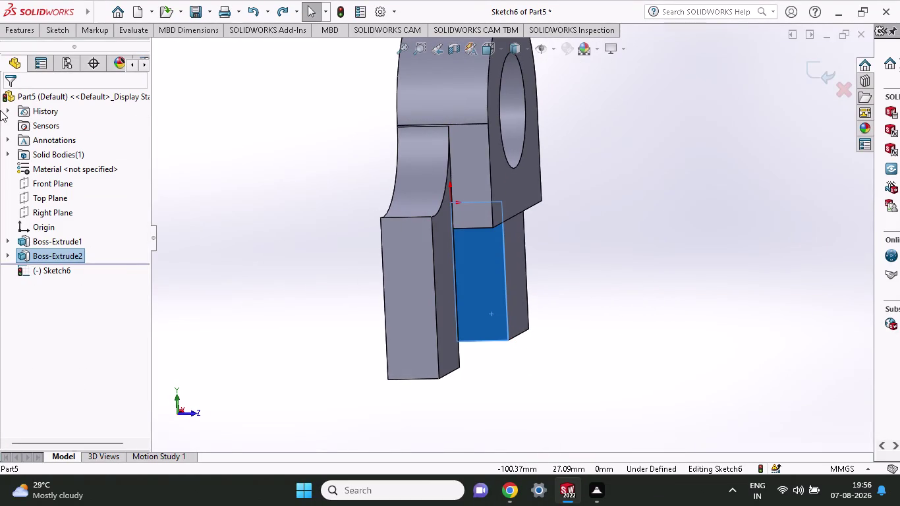
click(57, 26)
click(85, 48)
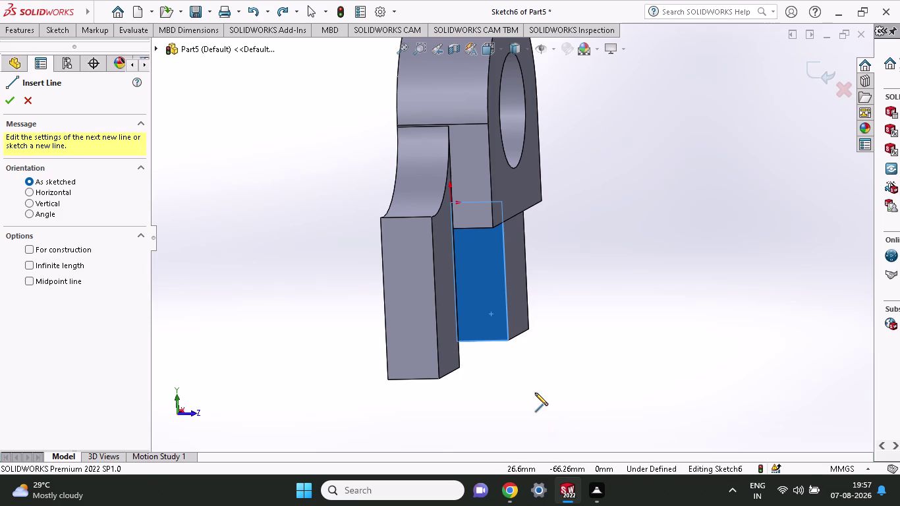
key(Escape)
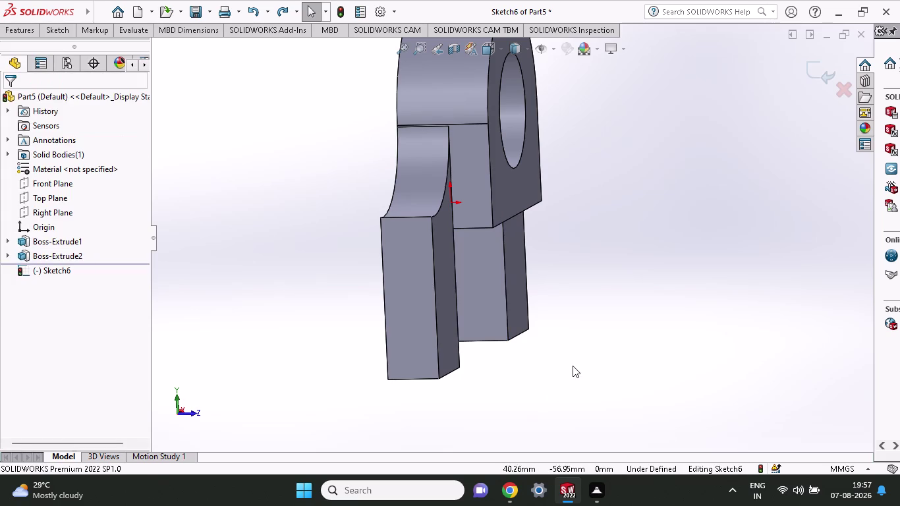
middle_drag(573, 368, 478, 386)
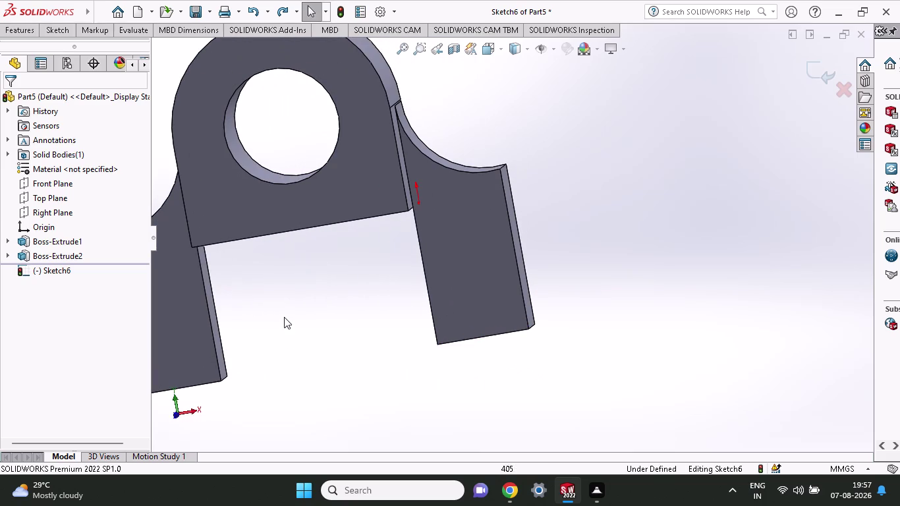
Exit the empty Sketch6, switch to the Front view and select the Rectangle tool.
right_click(42, 185)
click(52, 171)
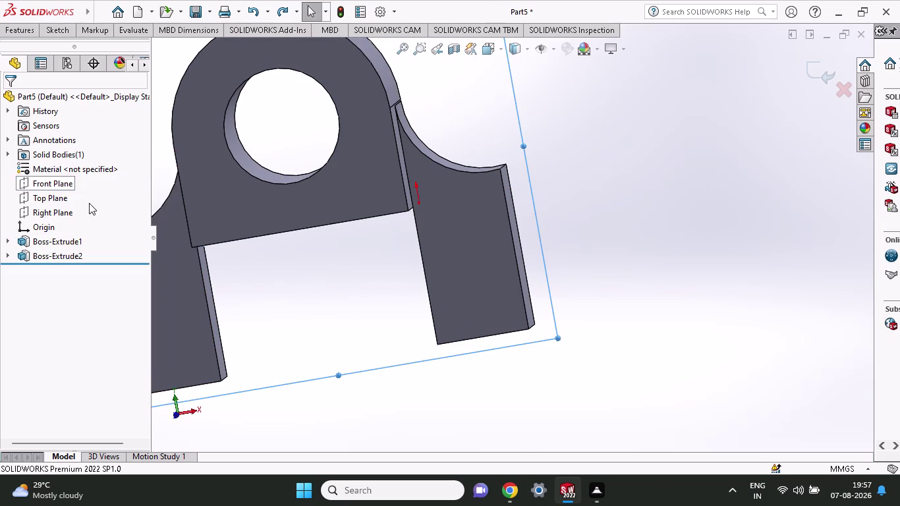
scroll(up, 3)
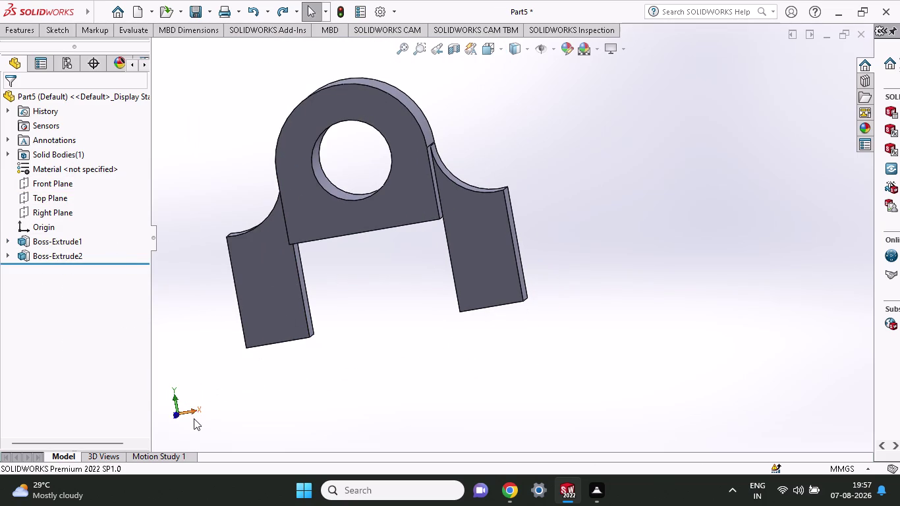
click(191, 412)
click(165, 413)
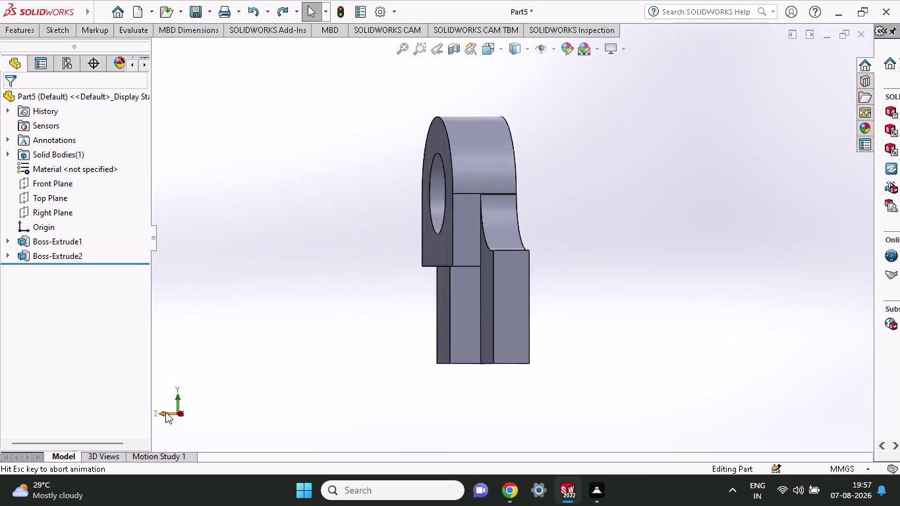
scroll(down, 3)
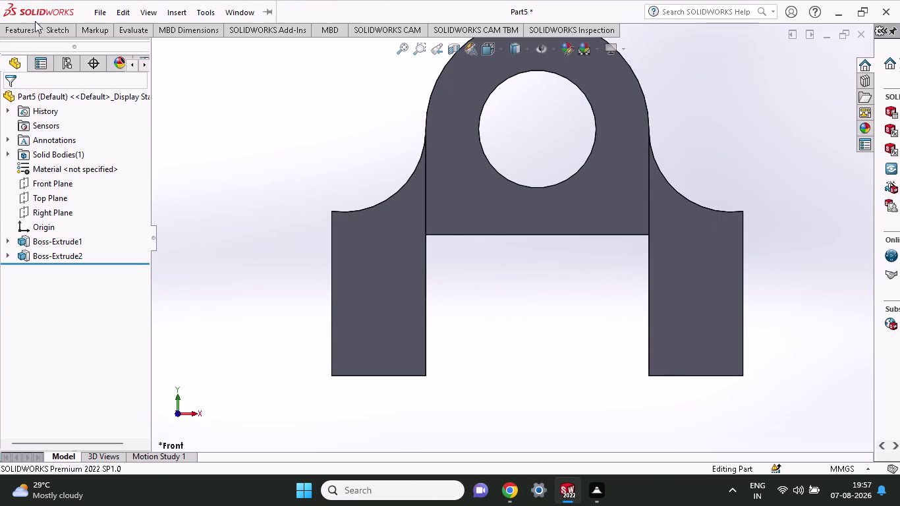
click(43, 31)
click(86, 72)
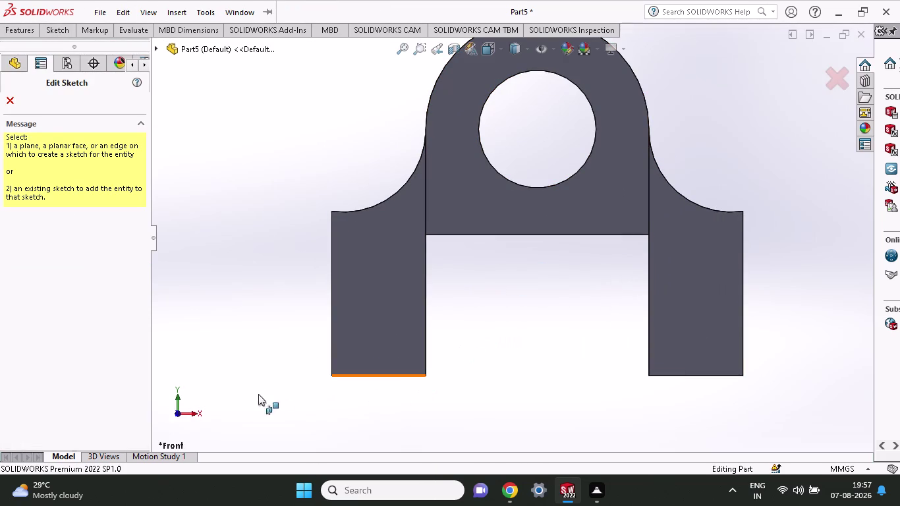
Draw a corner rectangle on the front face from under the arch to the leg's bottom.
click(9, 65)
click(32, 187)
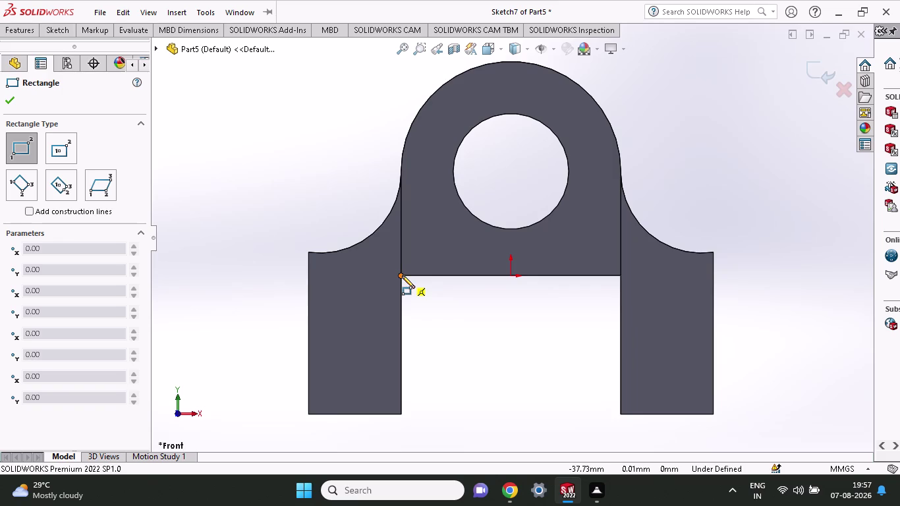
click(402, 276)
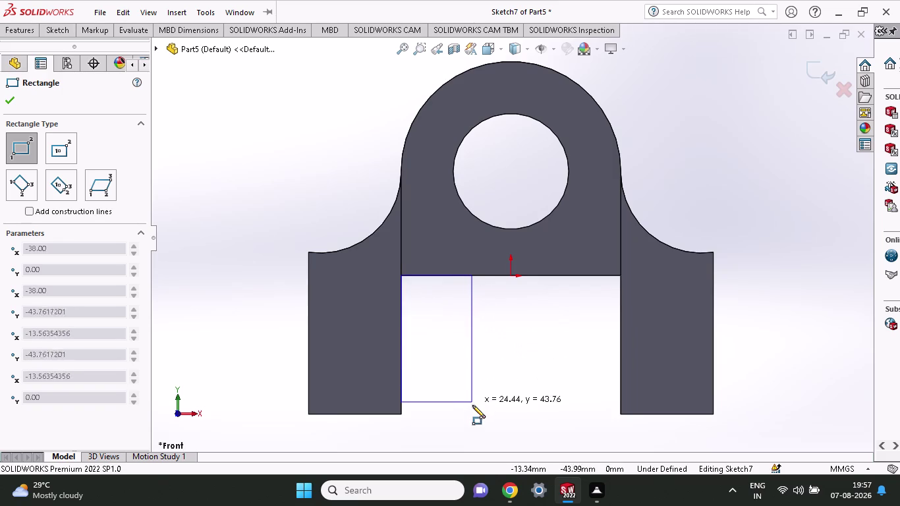
click(474, 413)
scroll(up, 3)
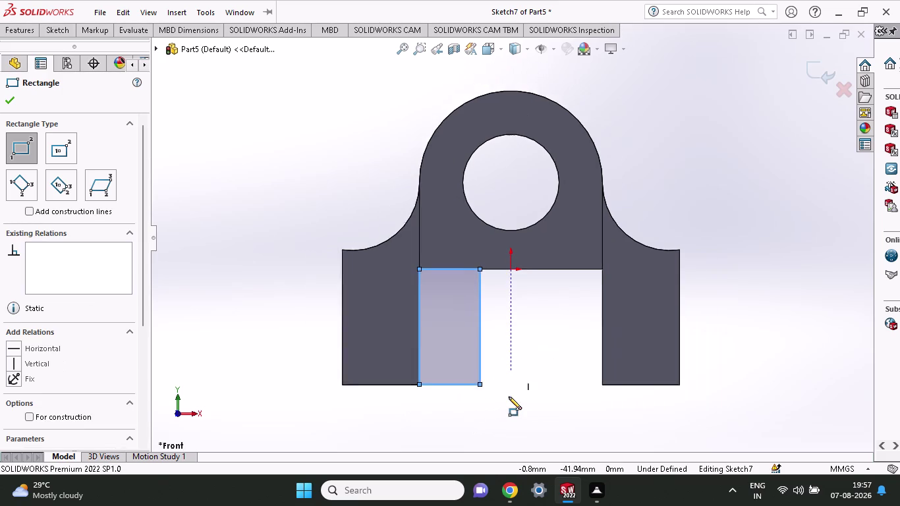
scroll(up, 3)
scroll(down, 3)
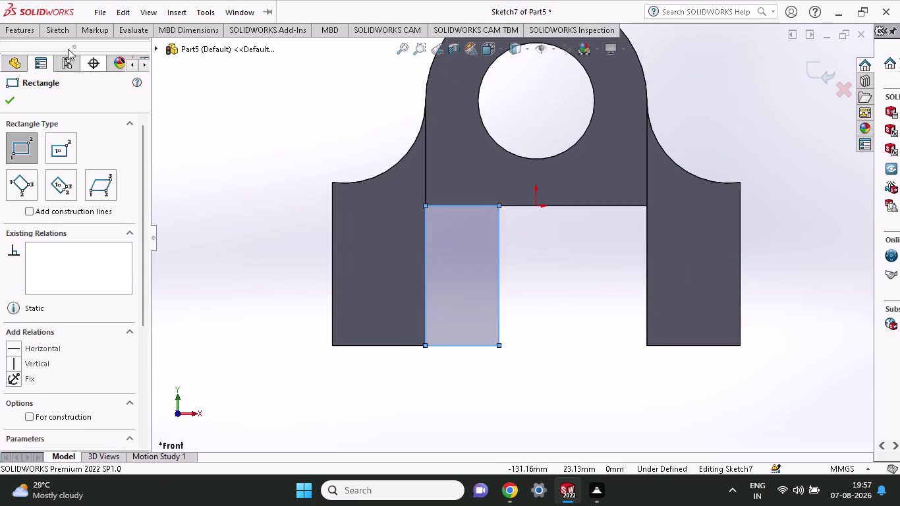
click(55, 27)
Dimension the rectangle's bottom edge to 18 mm wide.
click(54, 60)
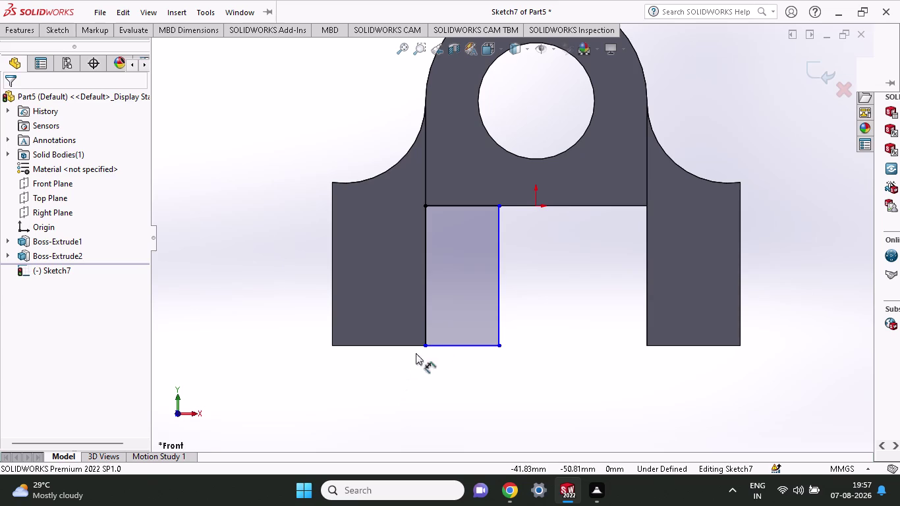
click(425, 348)
click(498, 347)
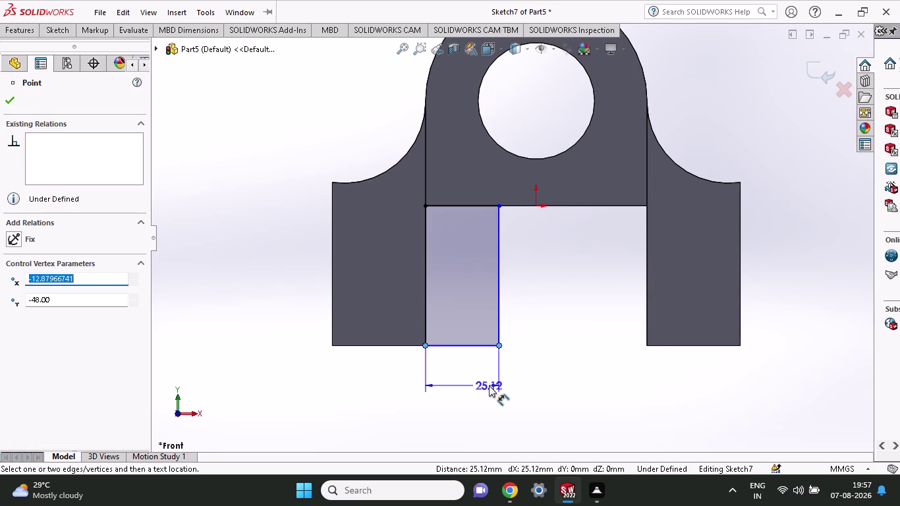
click(490, 387)
text(18)
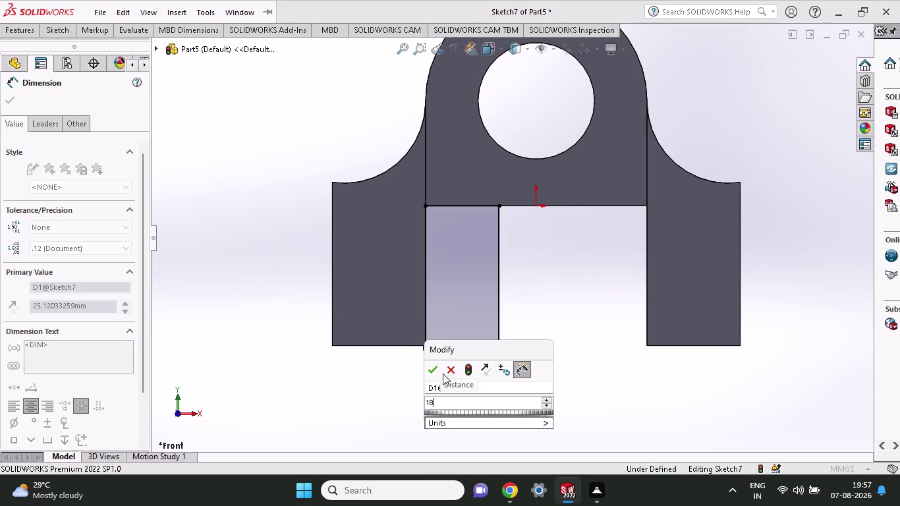
click(430, 373)
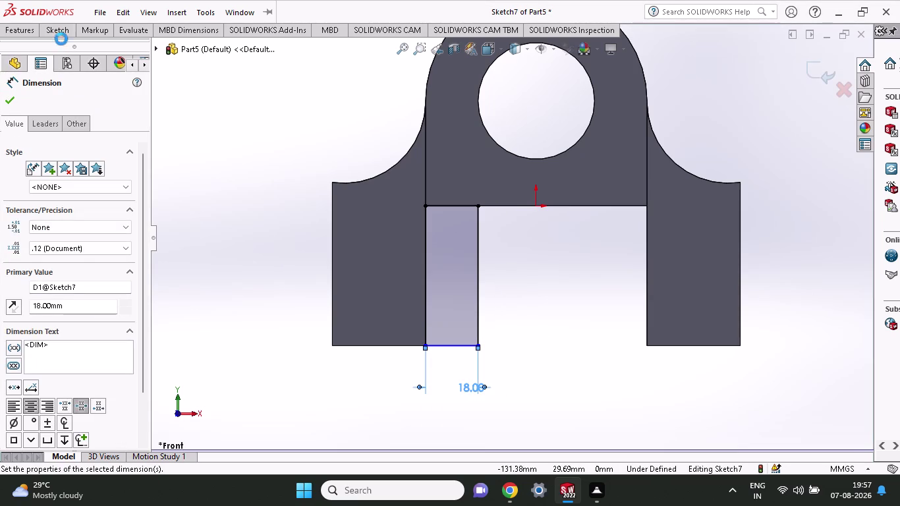
click(63, 33)
click(67, 56)
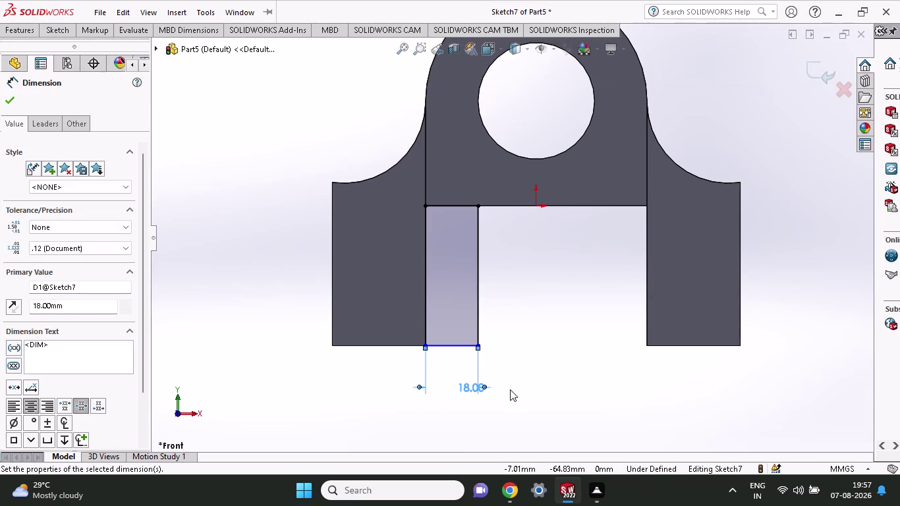
click(53, 37)
click(55, 41)
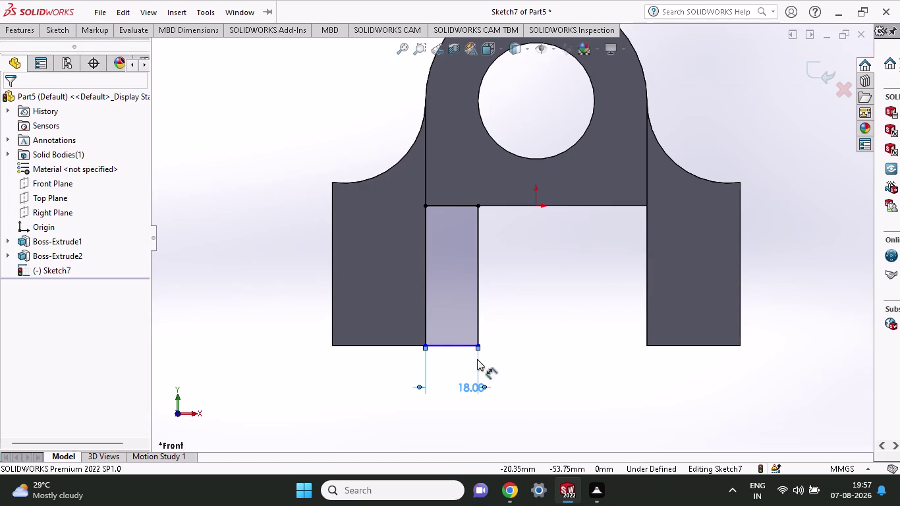
click(477, 346)
click(479, 206)
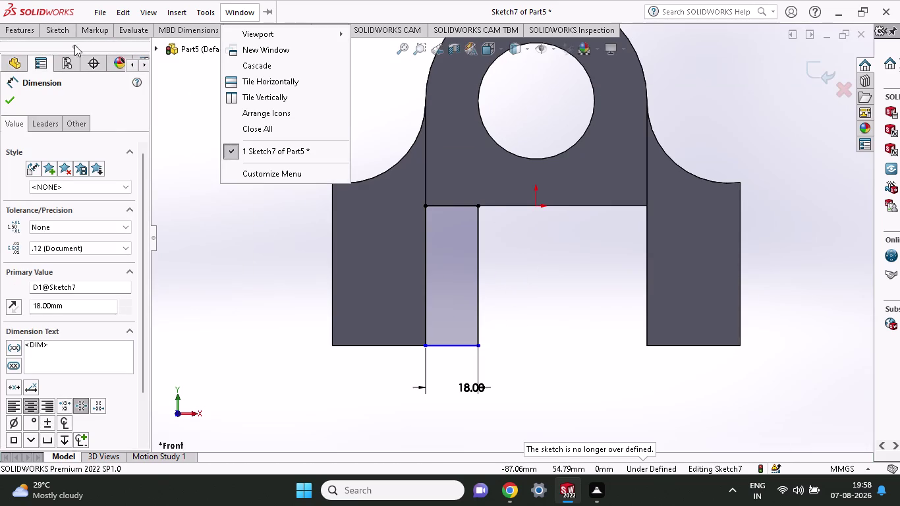
key(Escape)
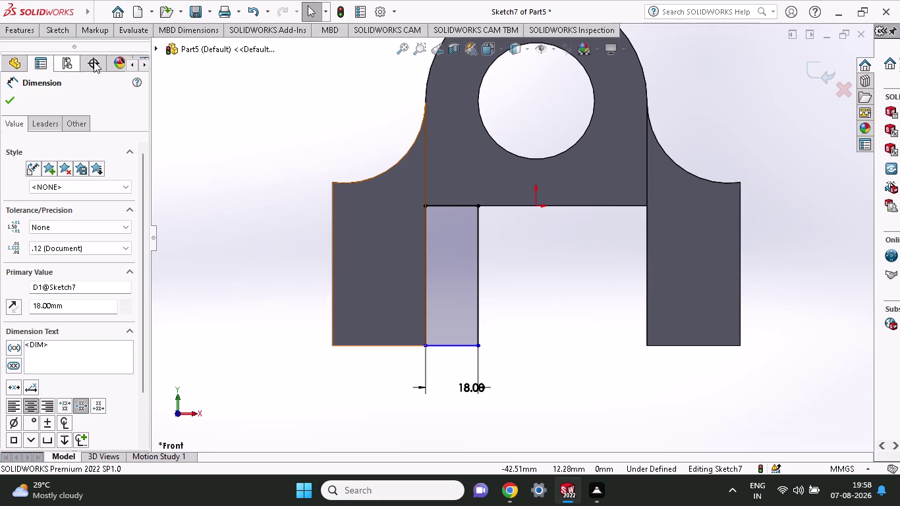
Dimension the rectangle's height to 48 mm, fully defining Sketch7.
click(64, 31)
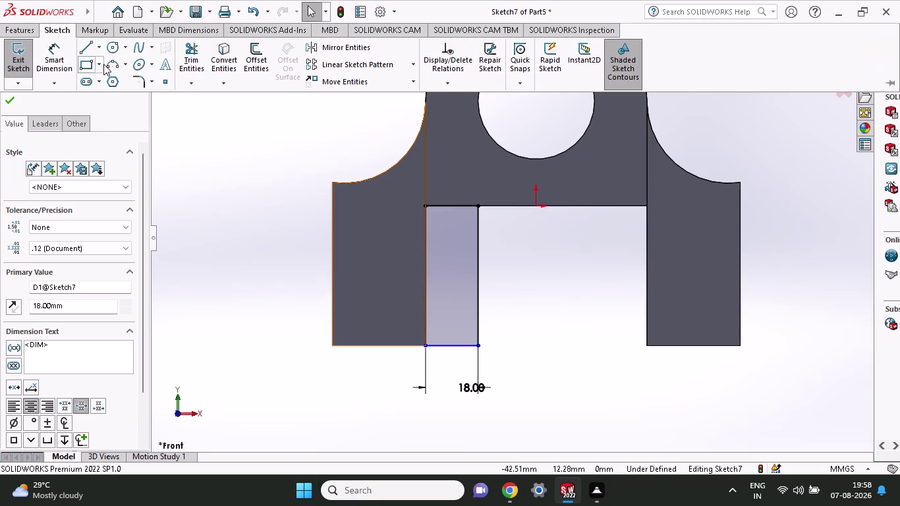
click(60, 60)
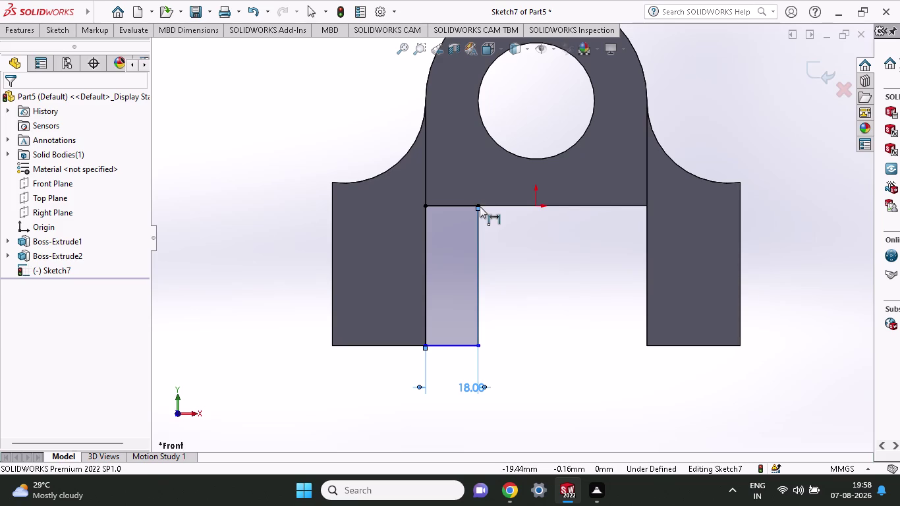
click(475, 205)
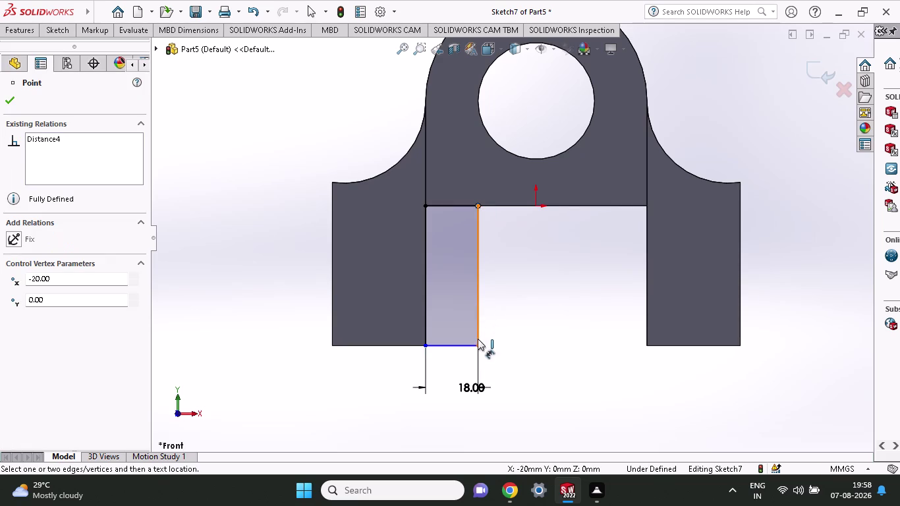
click(478, 345)
click(525, 341)
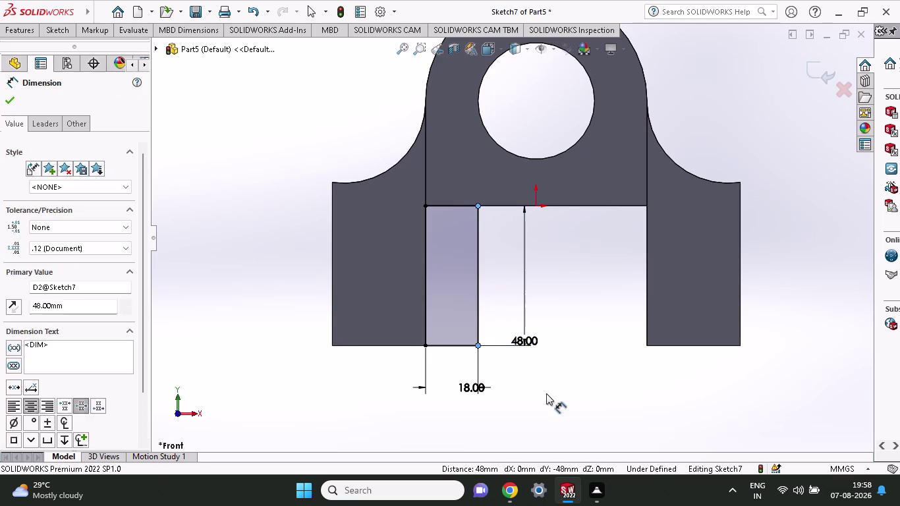
click(466, 327)
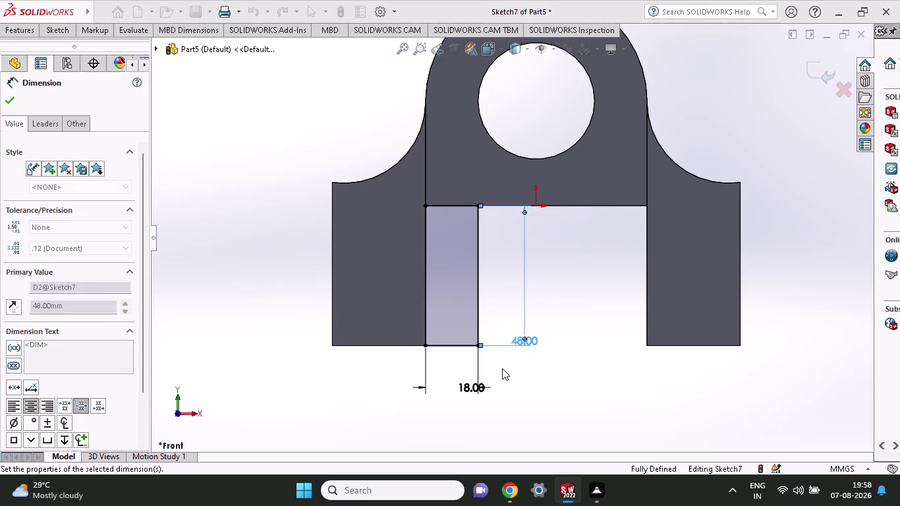
scroll(up, 3)
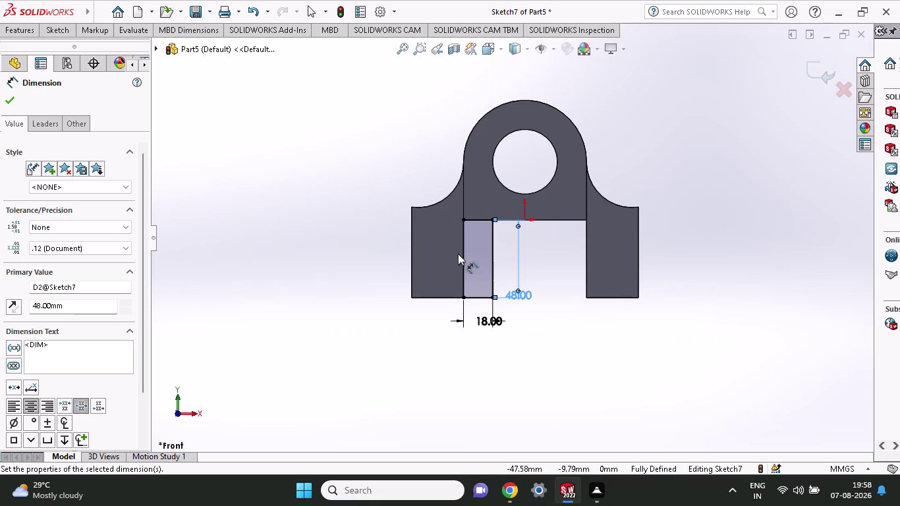
scroll(down, 3)
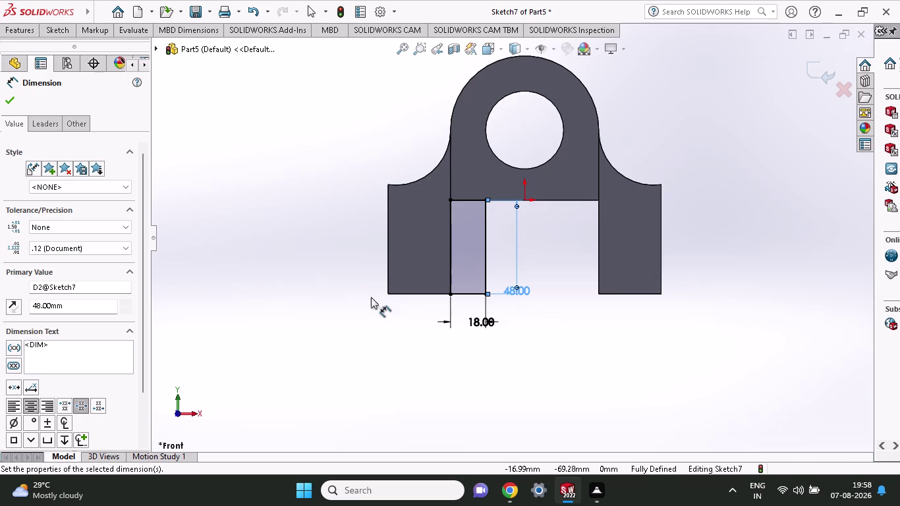
click(7, 103)
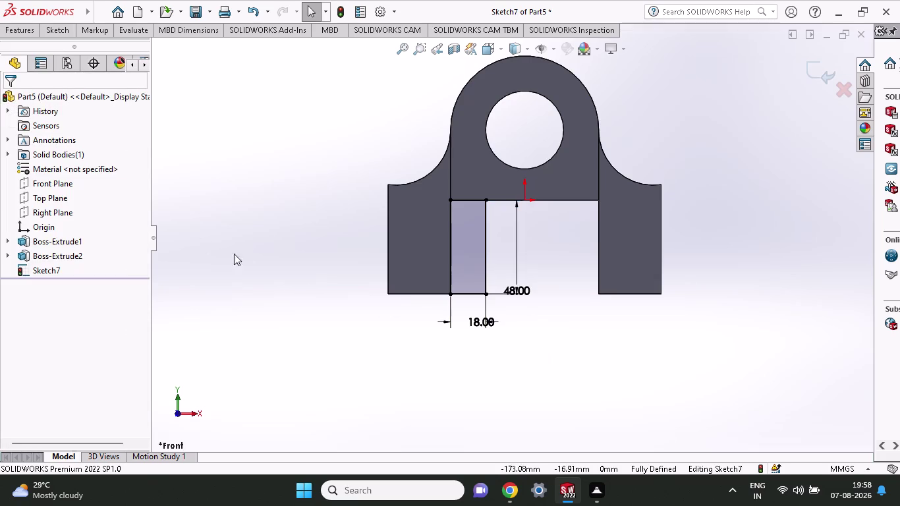
Orbit the view, undo, and reopen Sketch7 for editing from the FeatureManager.
middle_drag(306, 286, 333, 296)
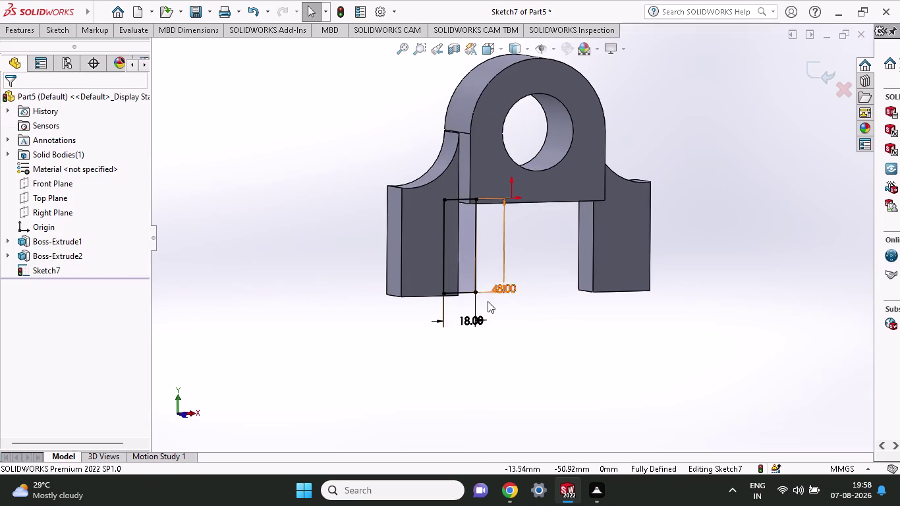
middle_drag(492, 324, 450, 324)
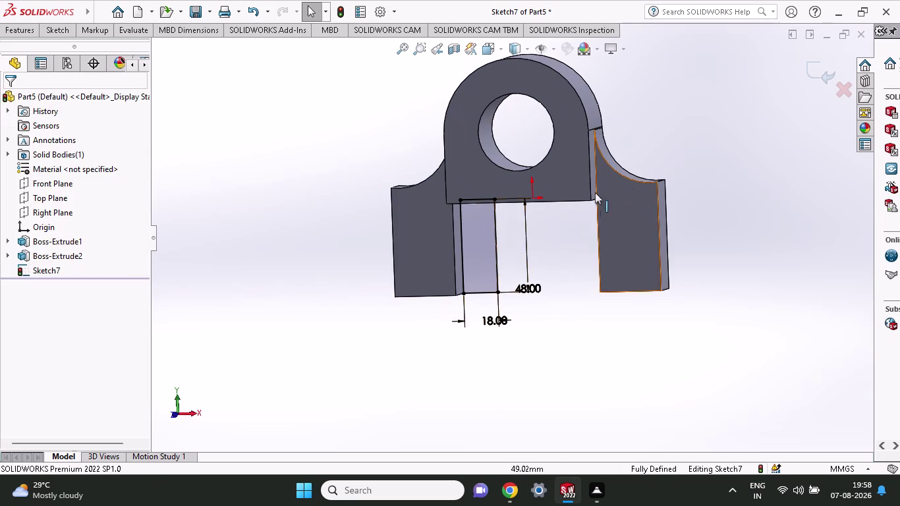
key(ctrl+z)
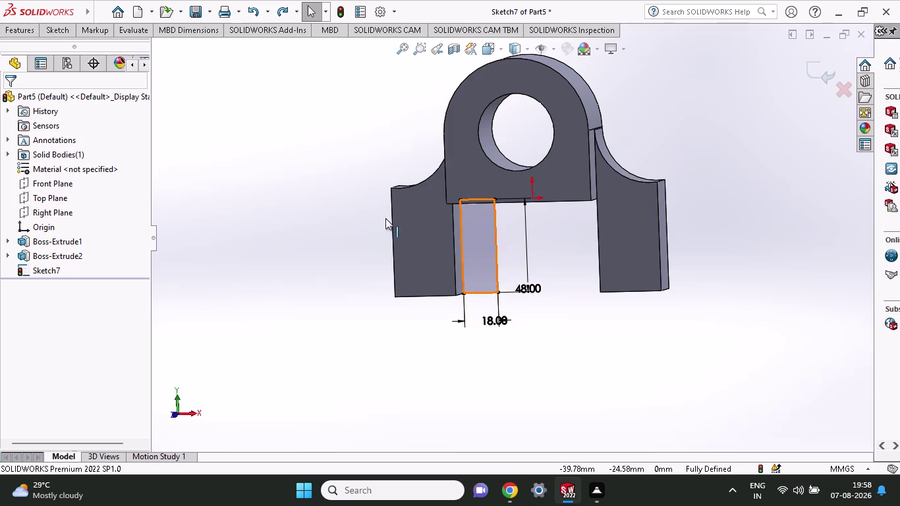
click(58, 186)
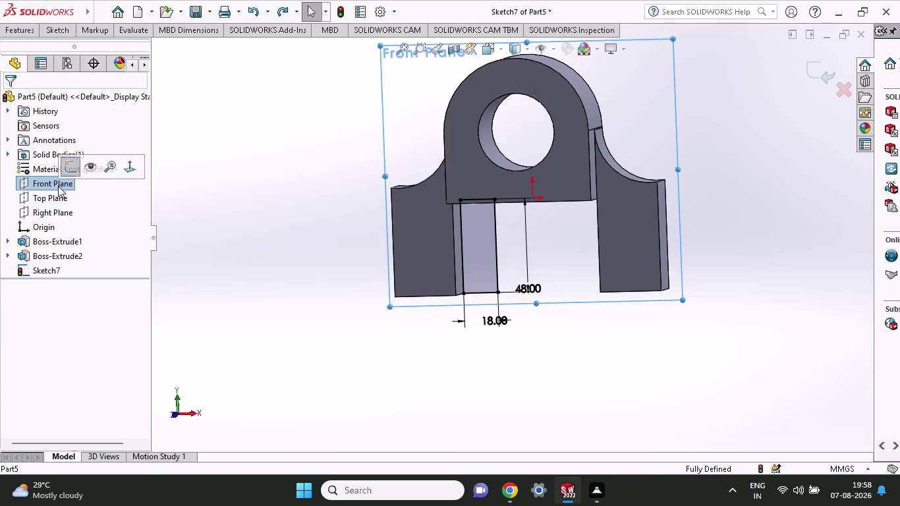
click(71, 171)
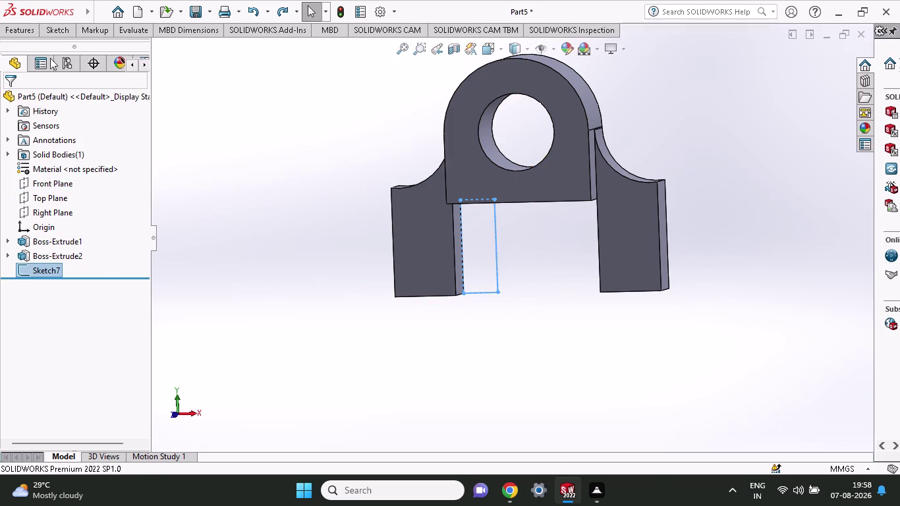
click(54, 33)
Start the Line tool from the Sketch tab.
click(83, 52)
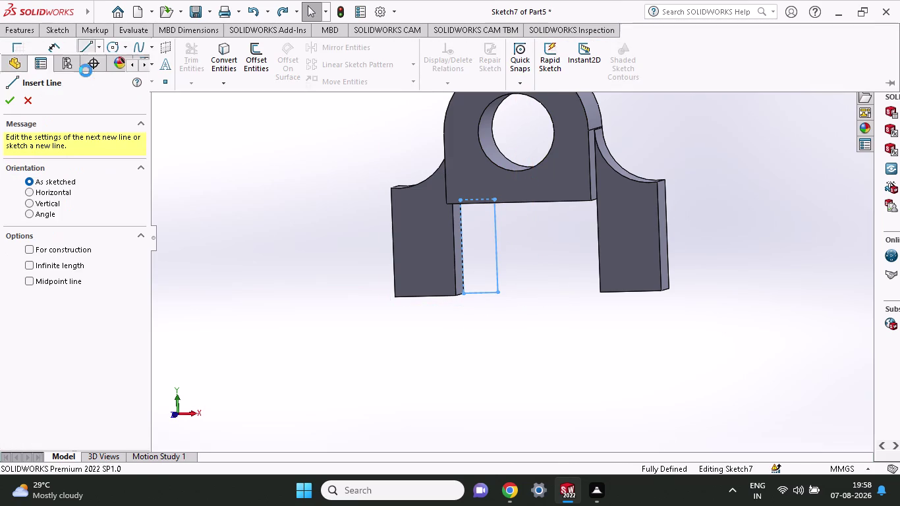
click(25, 31)
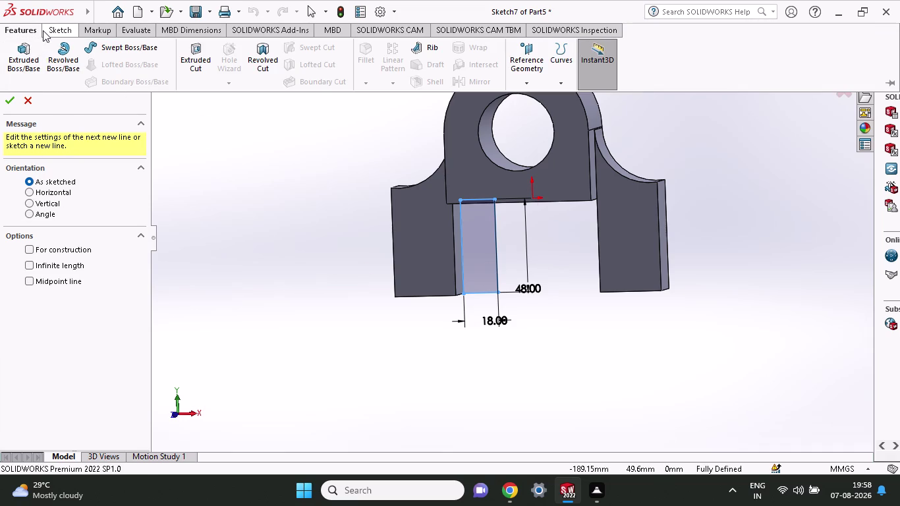
click(43, 30)
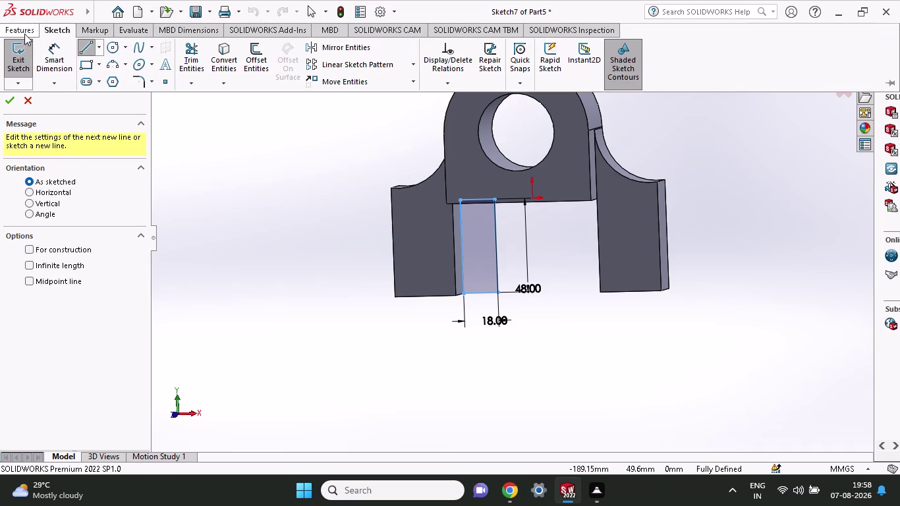
click(25, 34)
Draw a short vertical line down from the origin.
click(525, 202)
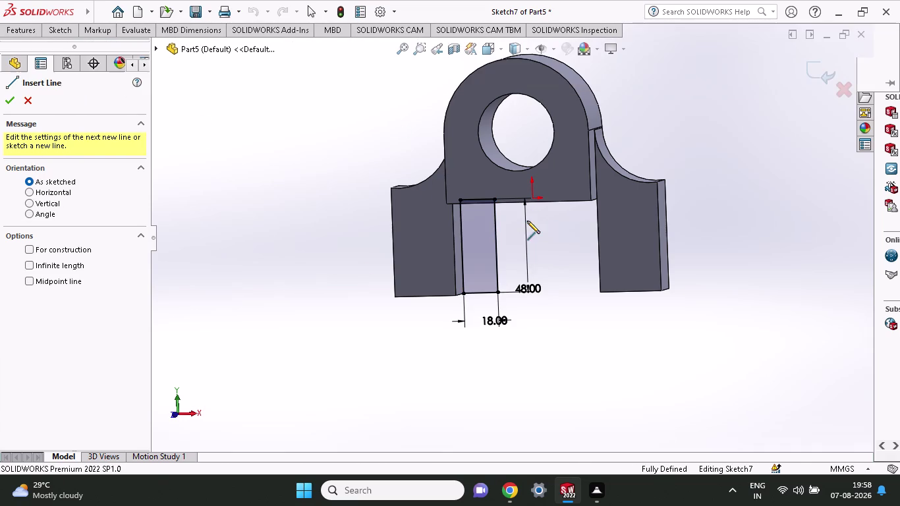
click(528, 255)
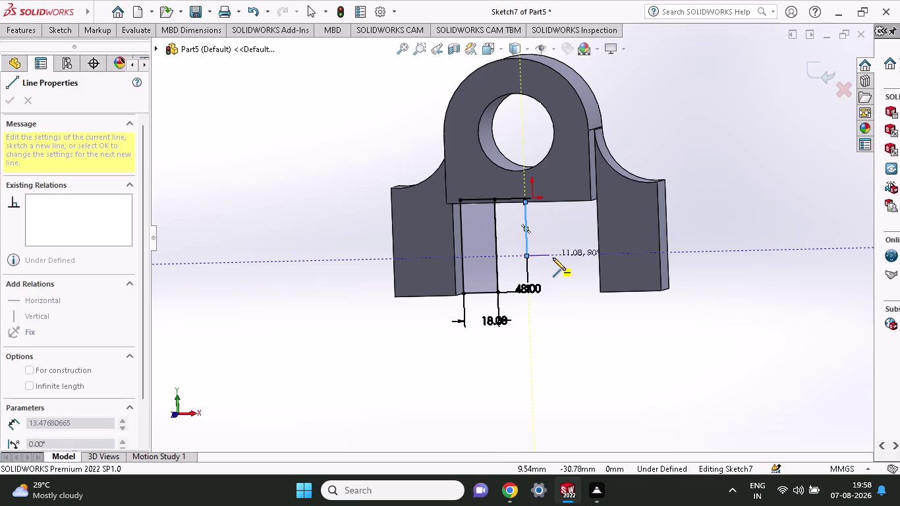
key(Escape)
Orbit to inspect the new line and open Mirror Entities.
middle_drag(553, 257, 560, 257)
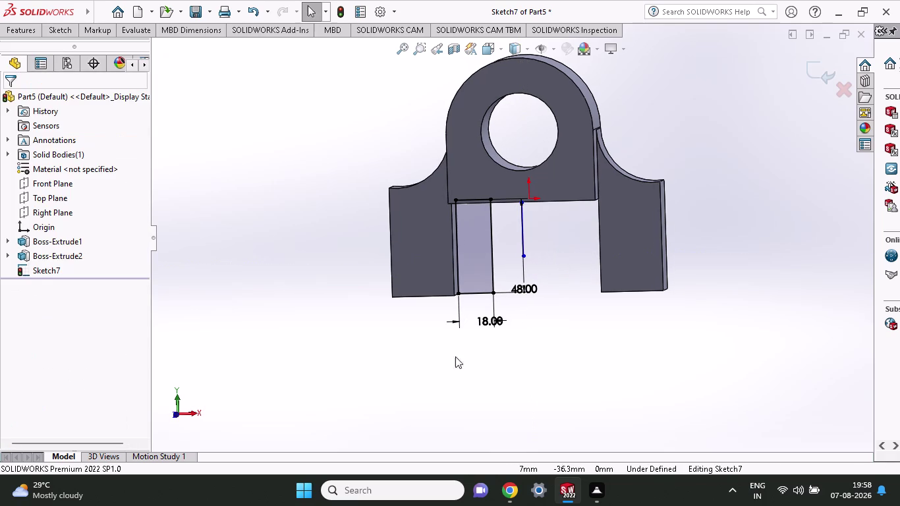
middle_drag(533, 375, 525, 339)
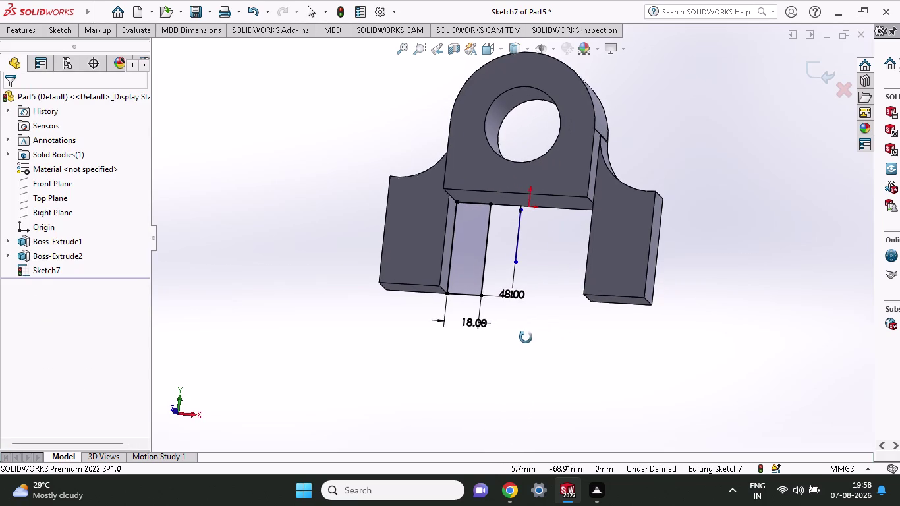
middle_drag(525, 339, 526, 337)
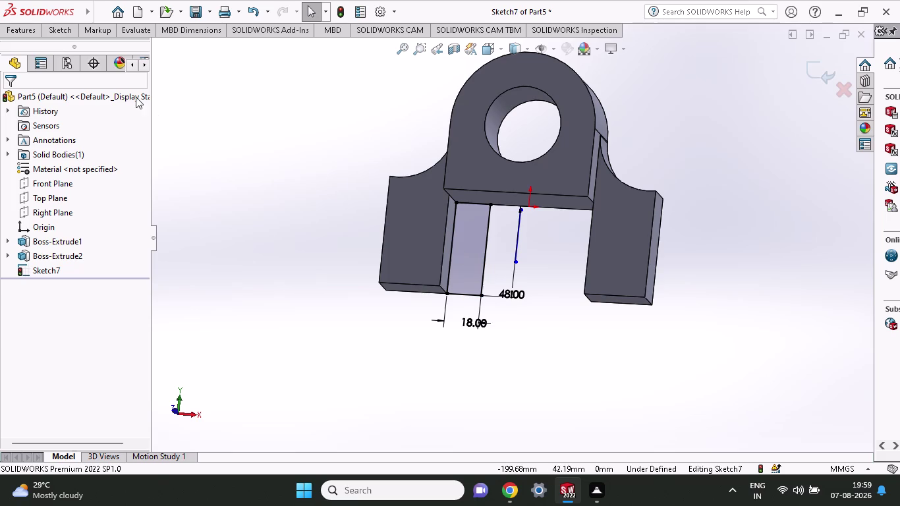
click(52, 25)
click(332, 50)
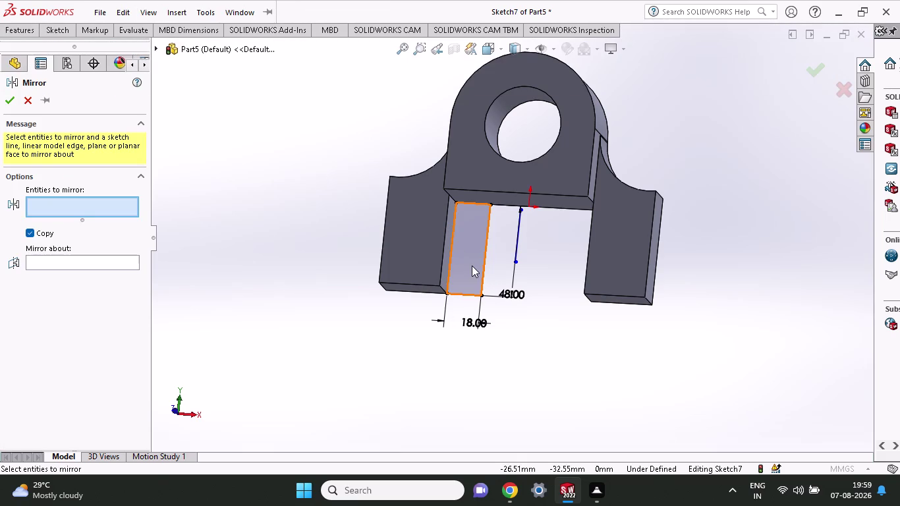
Mirror the rectangle's edges about the new vertical line and check the preview.
click(472, 265)
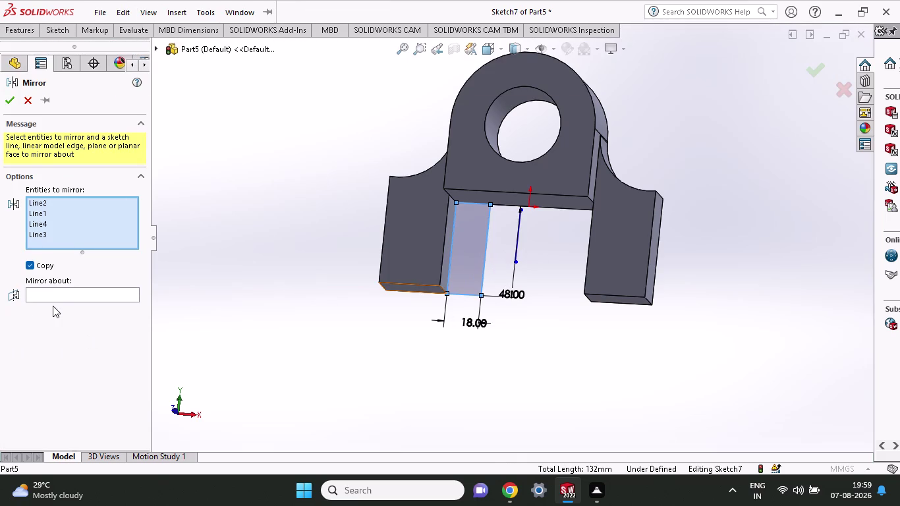
click(60, 290)
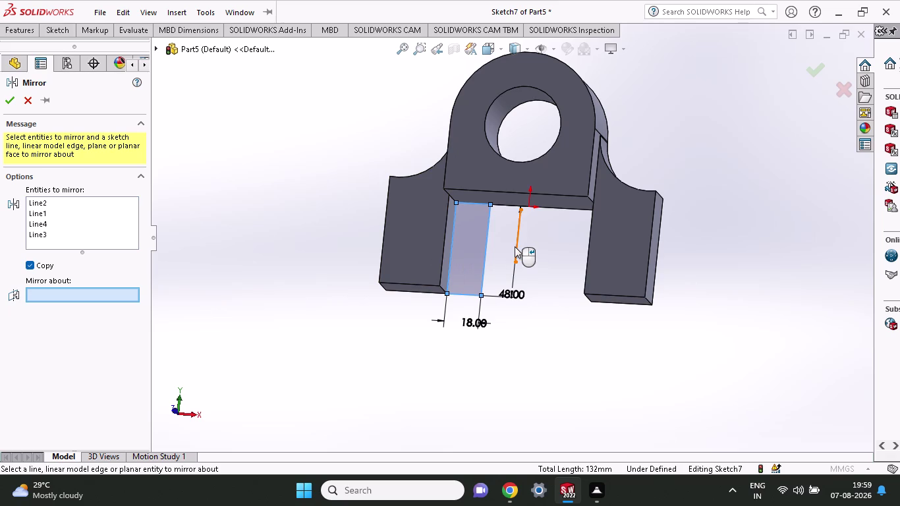
click(515, 247)
middle_drag(543, 367, 555, 381)
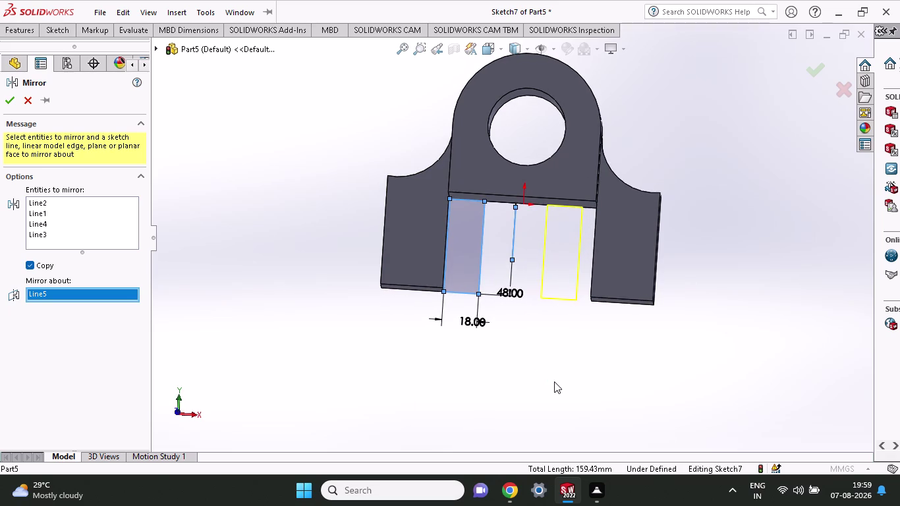
scroll(down, 3)
Undo the mirror and stray vertical line, then exit Sketch7 with only the rectangle.
key(ctrl+z)
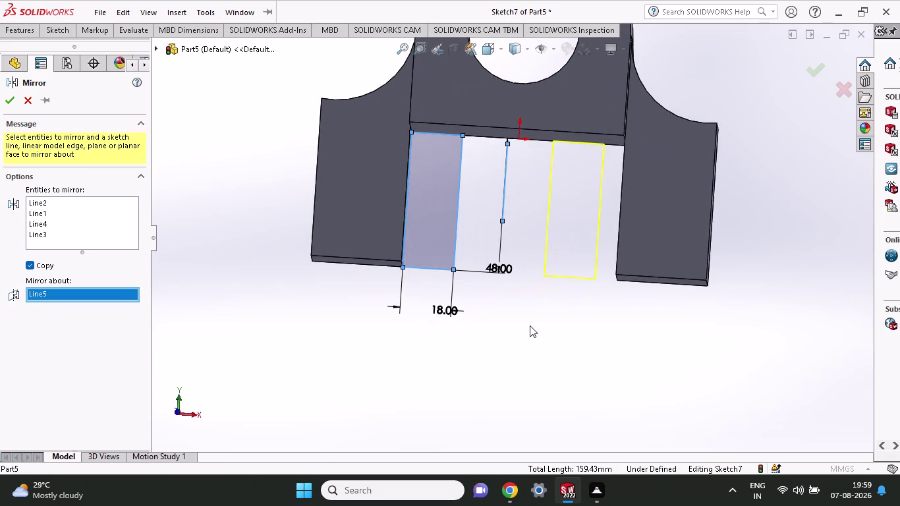
key(Escape)
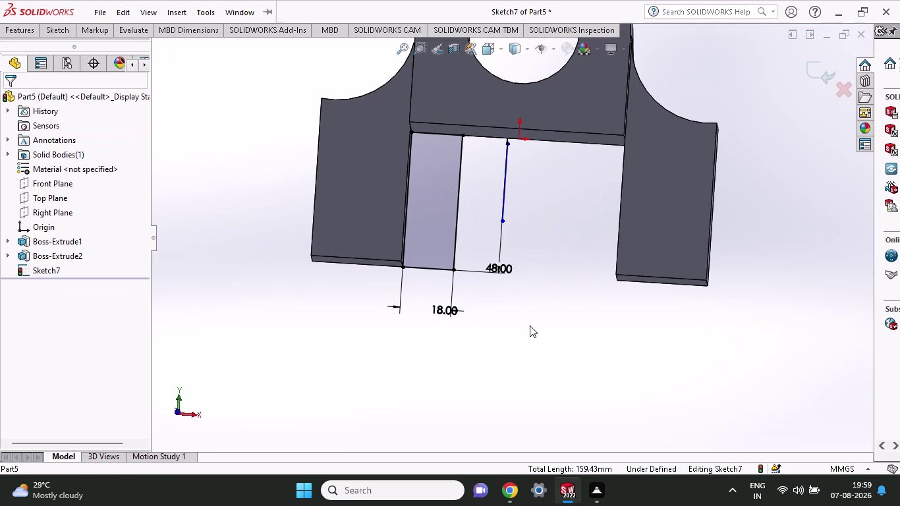
key(ctrl+z)
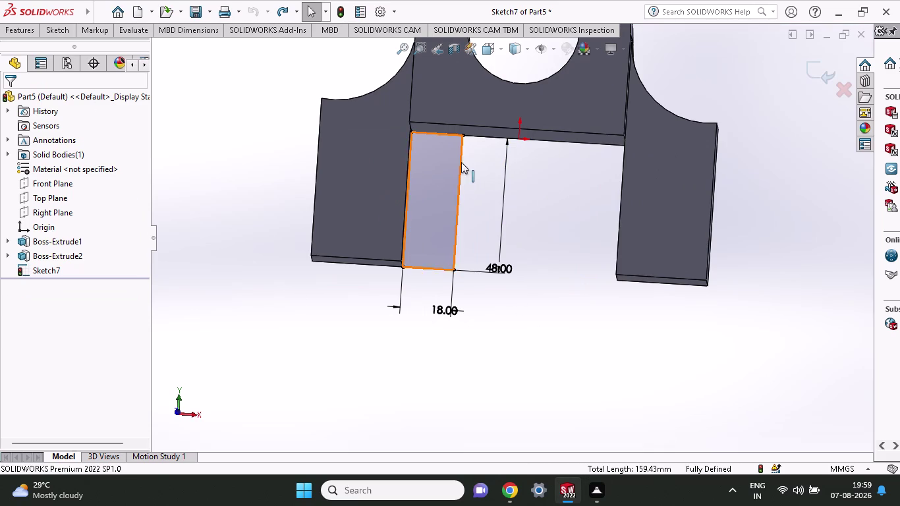
click(72, 183)
click(87, 166)
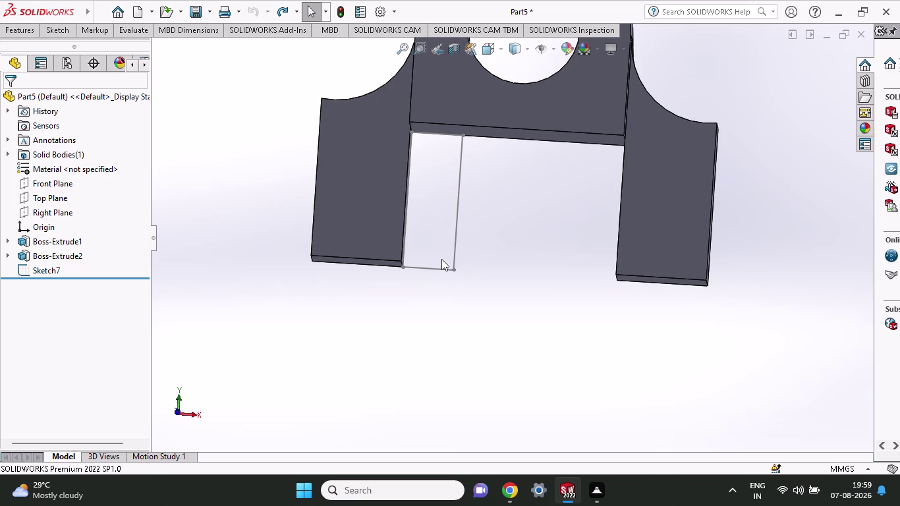
Orient the part to the standard Front view.
click(193, 417)
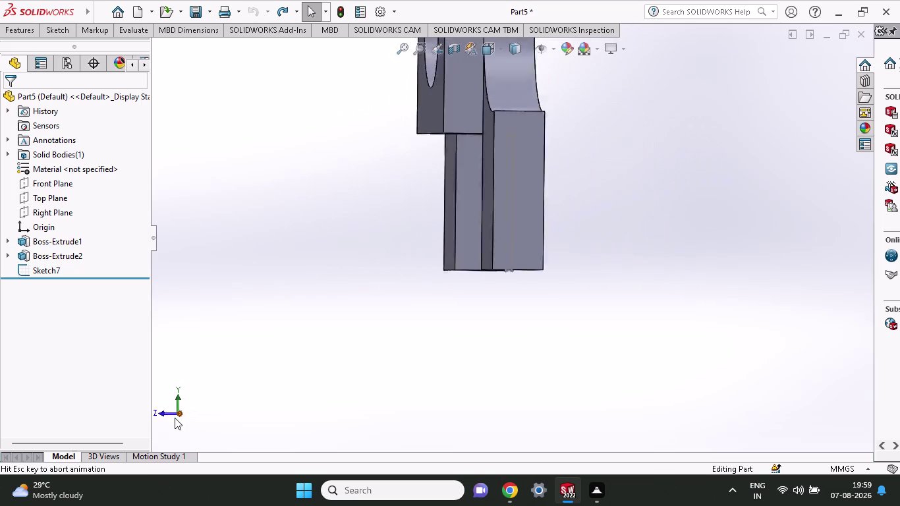
click(166, 417)
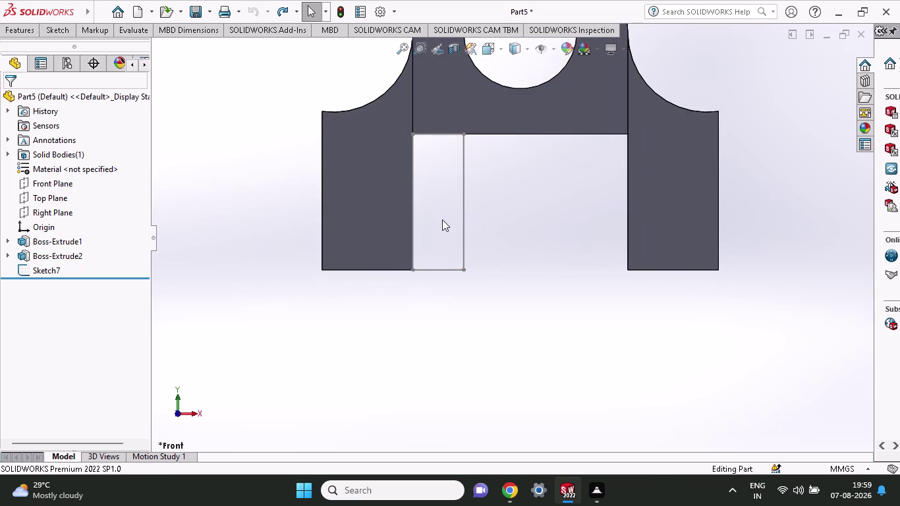
key(Escape)
Start a new sketch on the Front Plane.
click(64, 28)
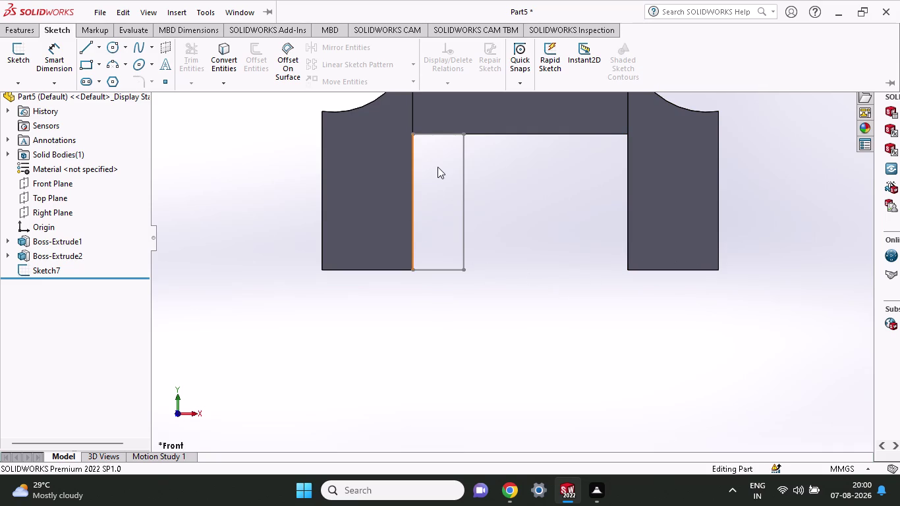
click(85, 49)
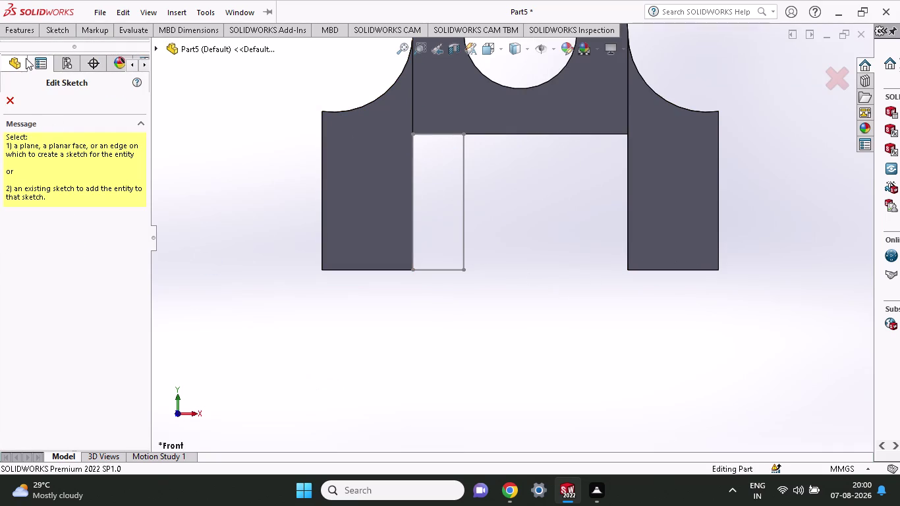
click(13, 69)
click(45, 185)
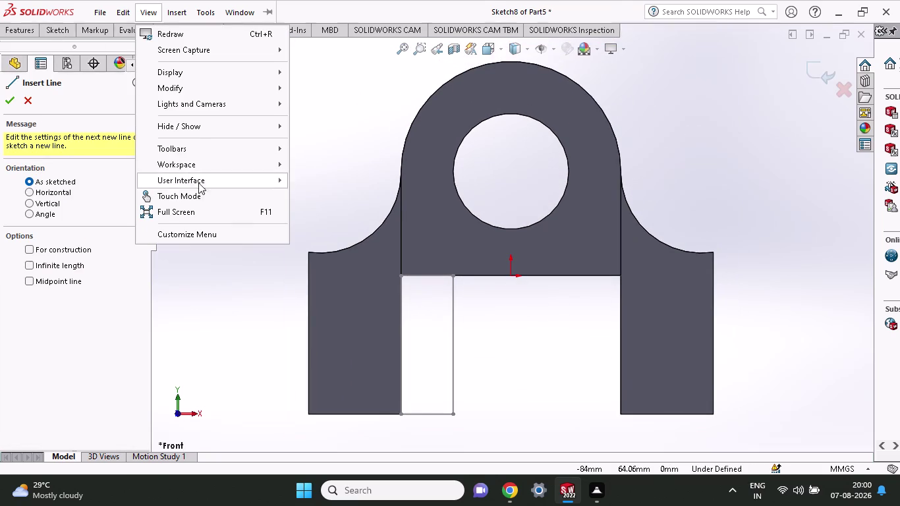
Cancel a stray diagonal line and draw a vertical line down from the origin.
click(225, 268)
key(grave)
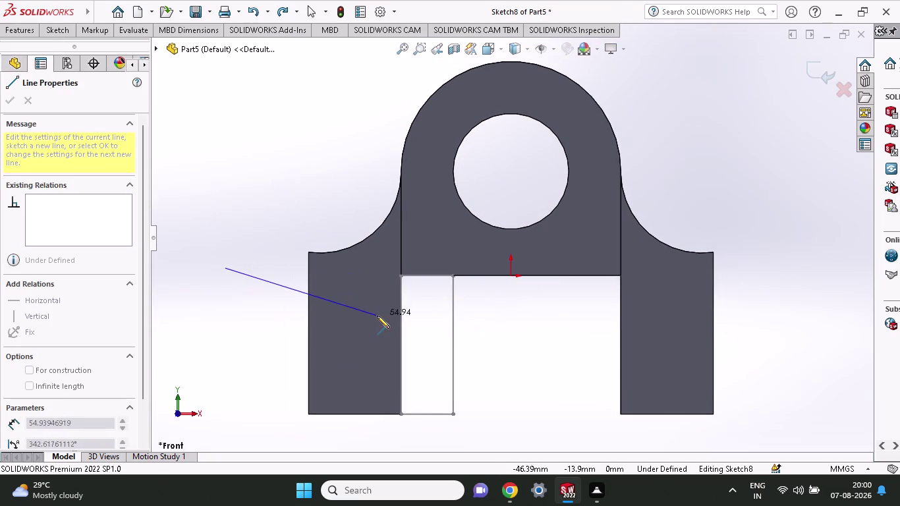
key(Escape)
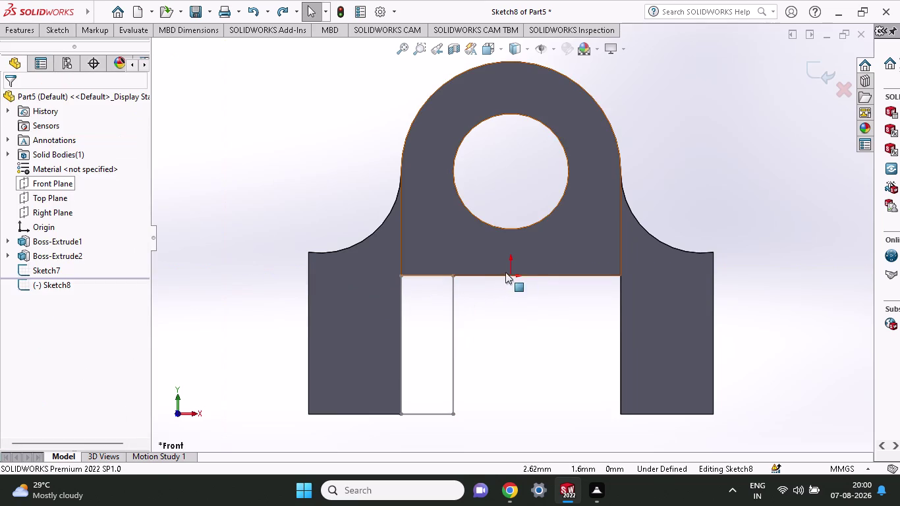
click(51, 30)
click(88, 50)
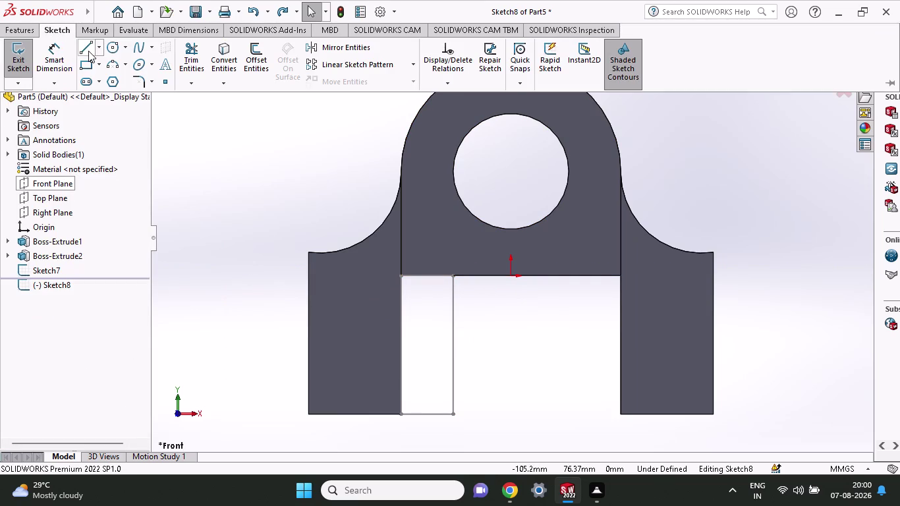
click(510, 278)
click(512, 412)
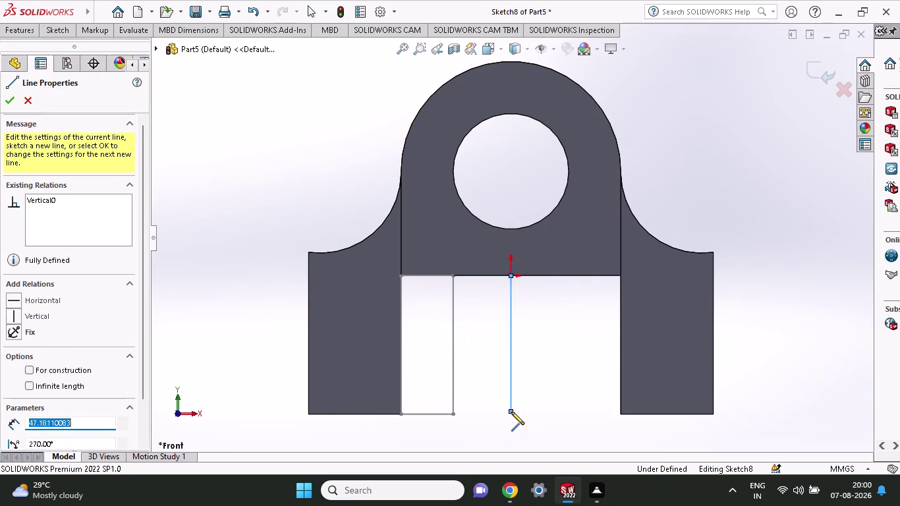
key(Escape)
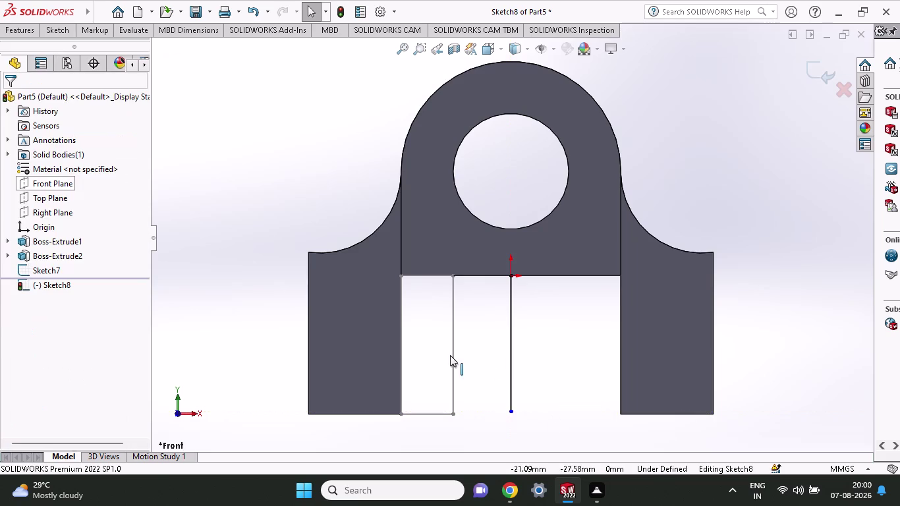
Open Mirror Entities, cancel it, and undo the vertical line.
click(60, 33)
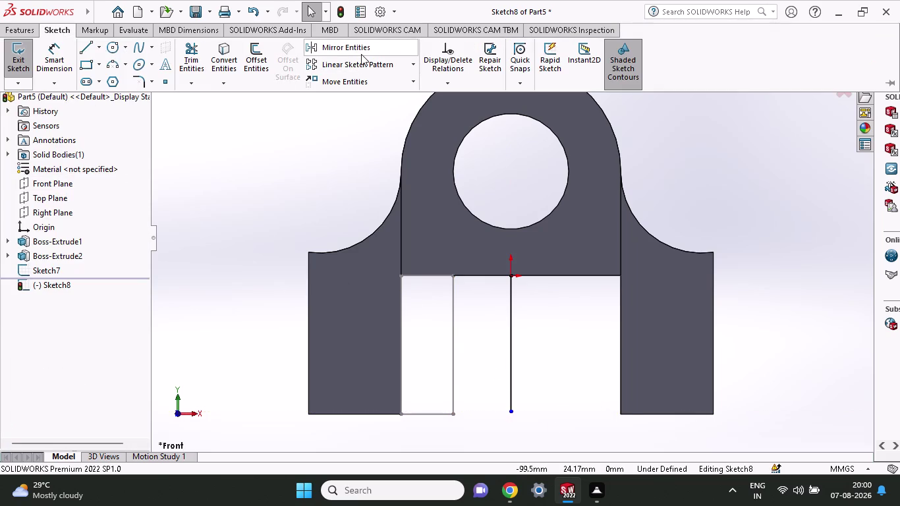
click(362, 54)
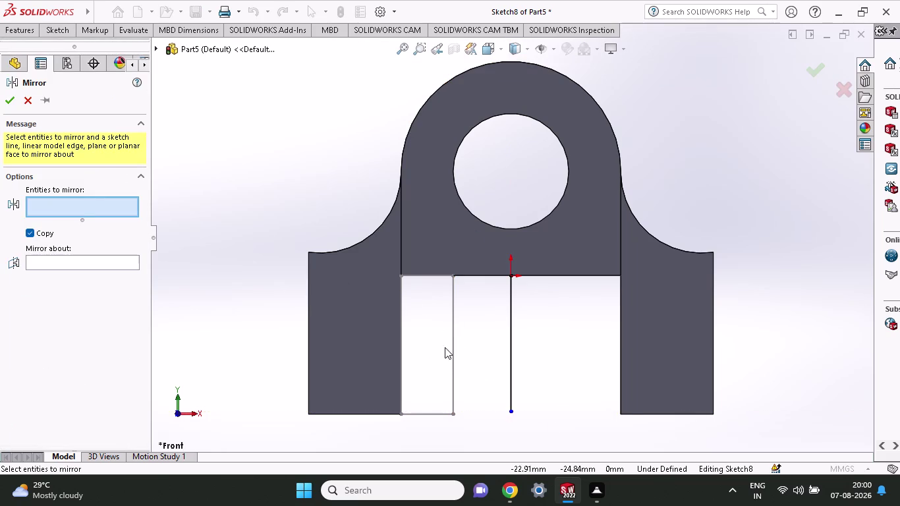
click(451, 348)
click(452, 352)
key(Escape)
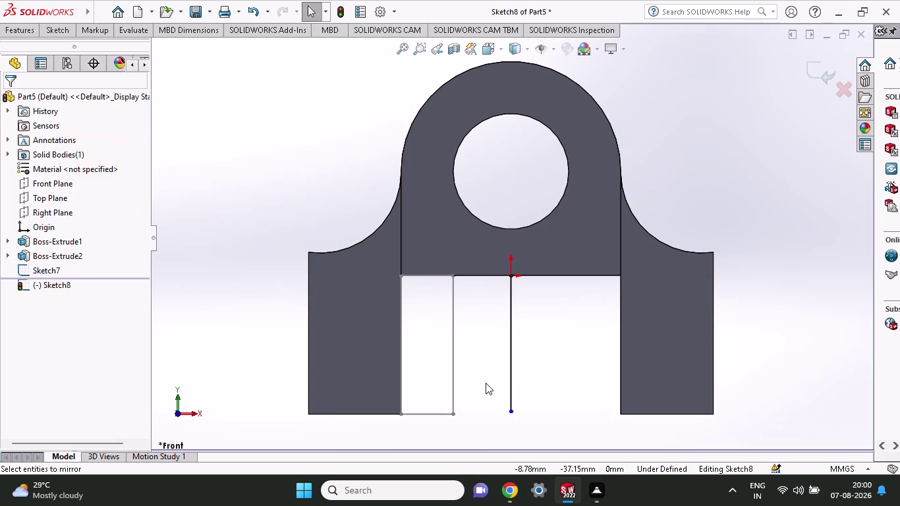
key(ctrl+z)
key(ctrl+z)
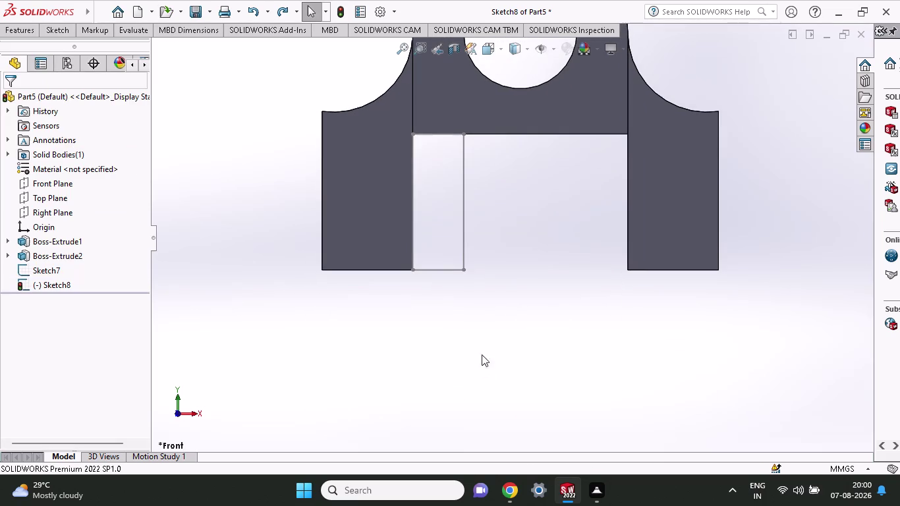
Deselect Sketch7 and start Sketch9 on the Front Plane.
click(465, 242)
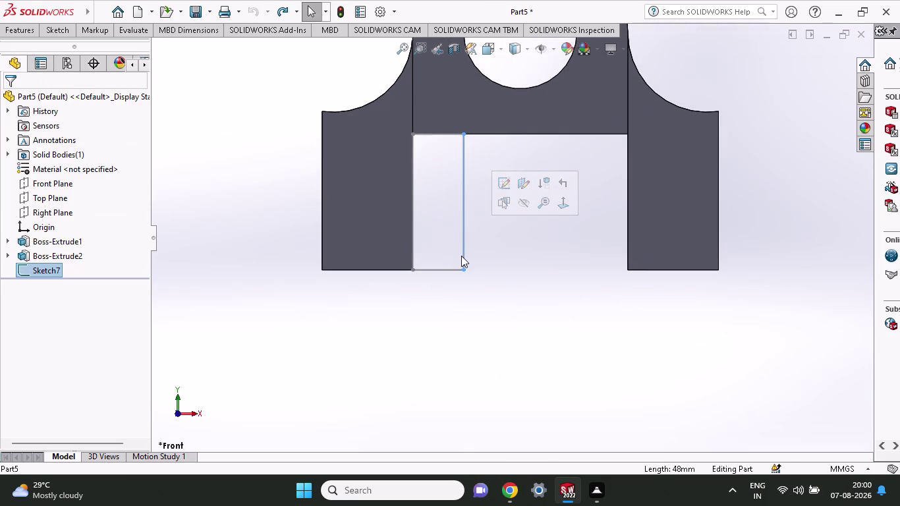
key(Escape)
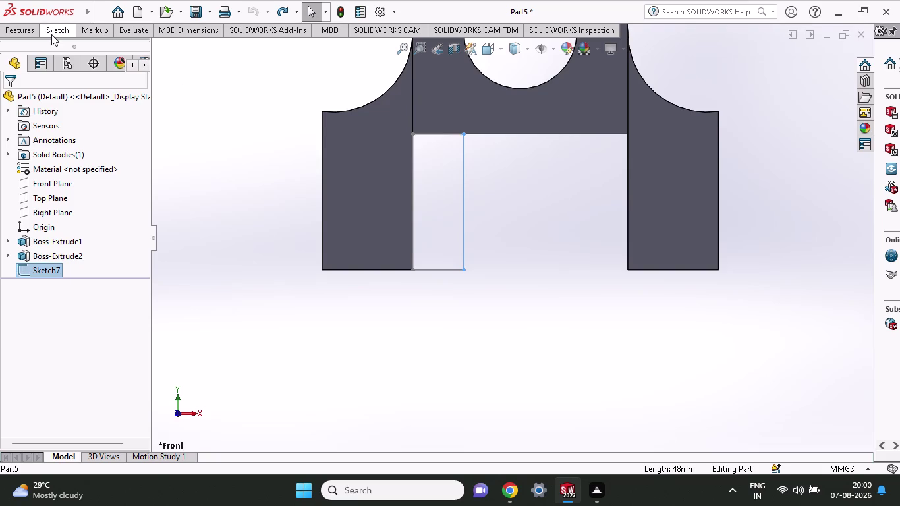
click(52, 34)
click(81, 50)
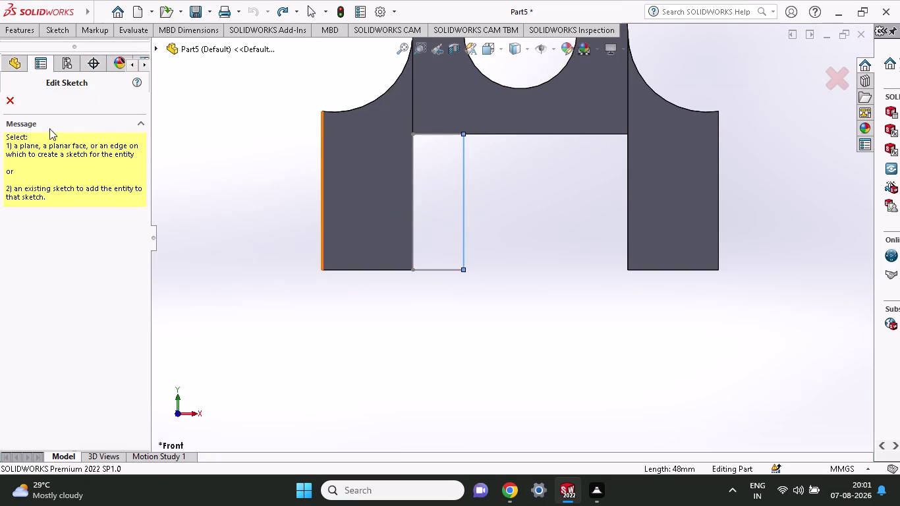
click(10, 59)
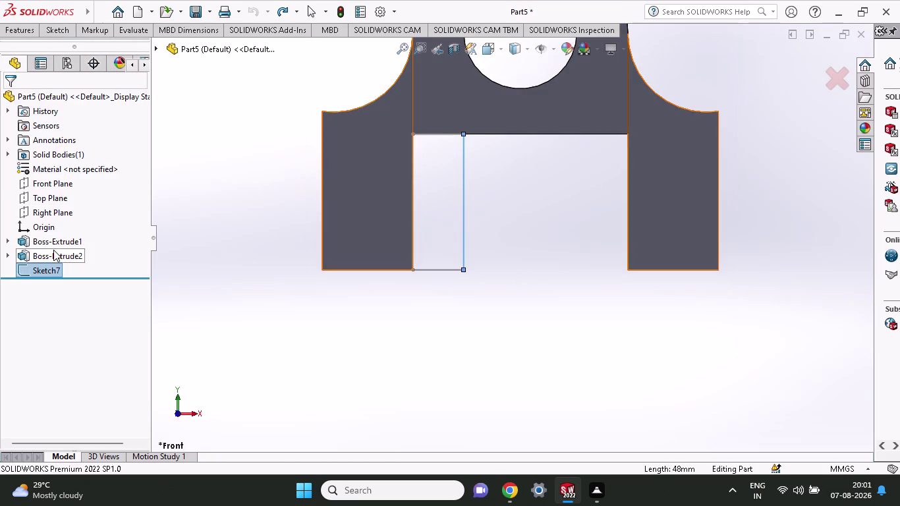
click(54, 185)
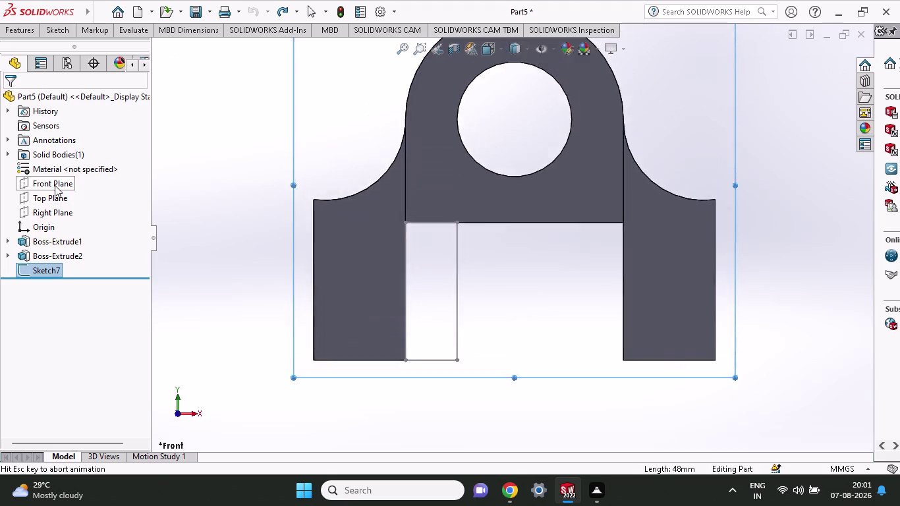
Draw a vertical line below the origin and box-select the rectangle to mirror about it.
click(509, 277)
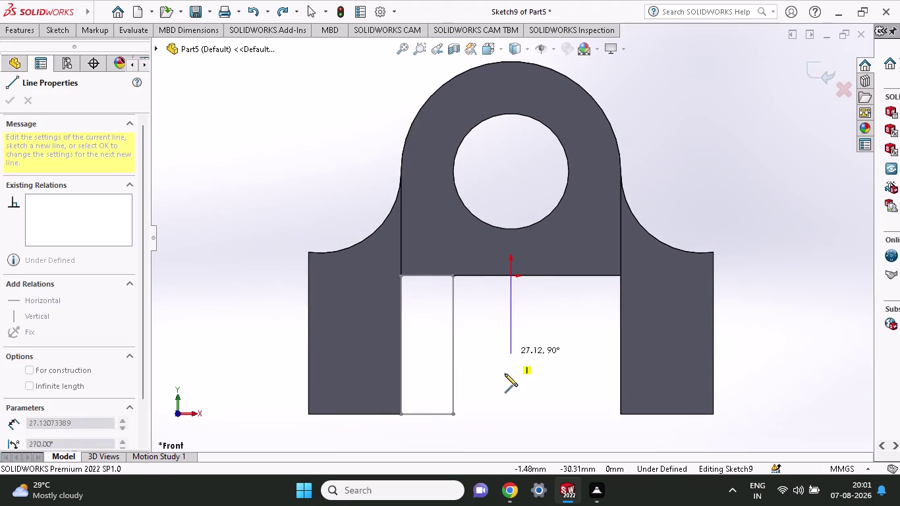
click(513, 401)
key(Escape)
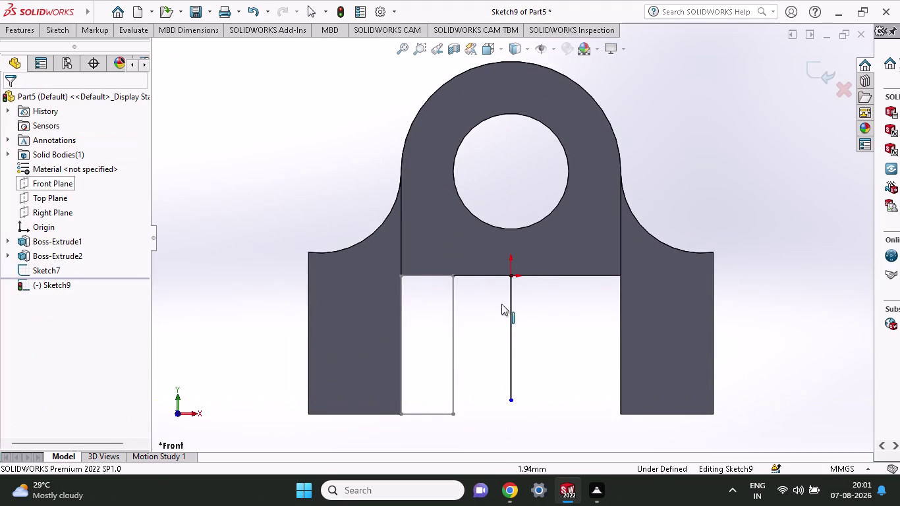
click(60, 32)
click(314, 53)
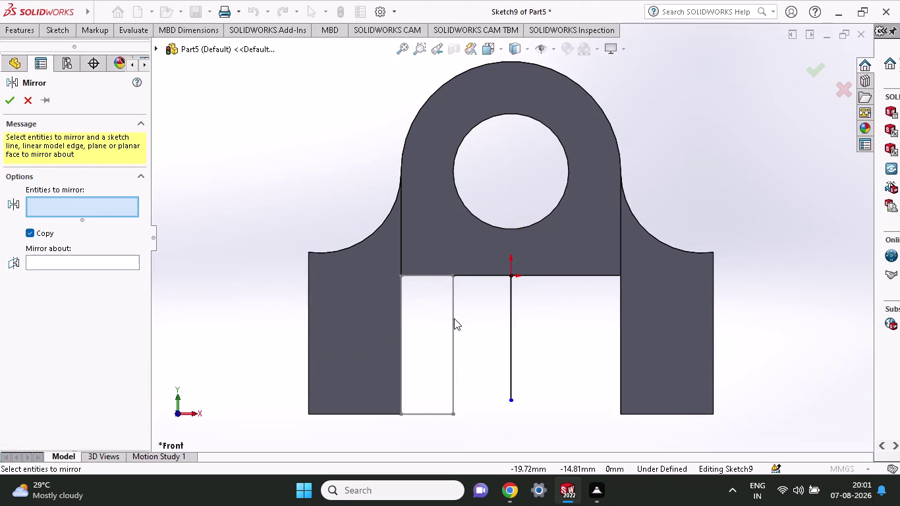
click(454, 318)
click(451, 330)
drag(423, 390, 425, 408)
click(428, 416)
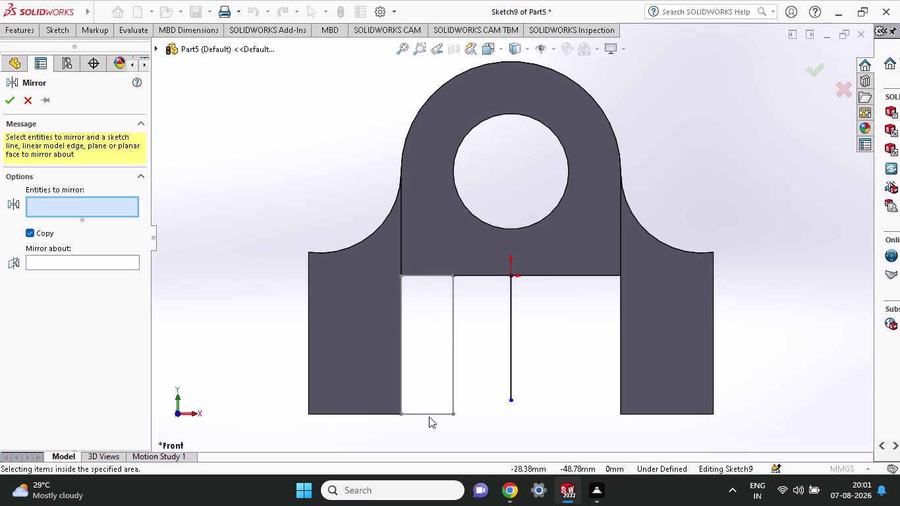
click(429, 401)
Zoom and orbit around the bracket, then cancel the mirror and undo.
middle_drag(519, 421, 518, 363)
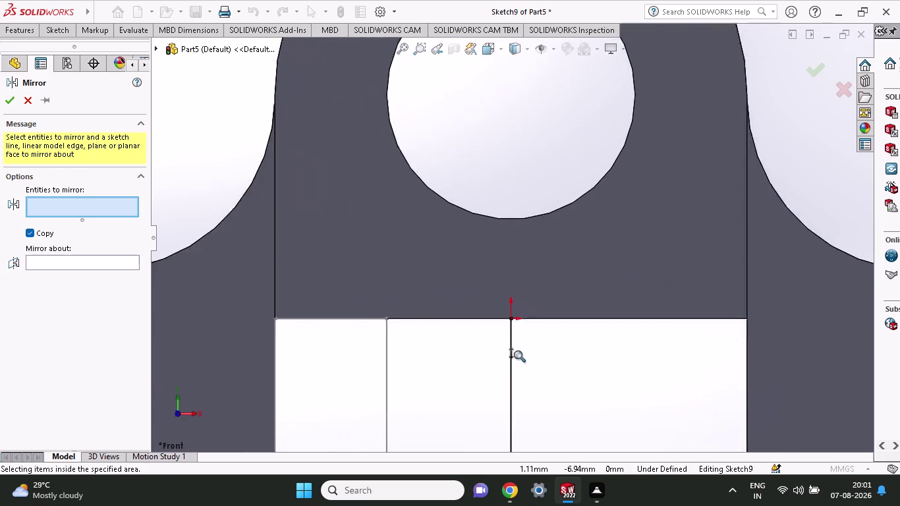
middle_drag(518, 363, 518, 352)
scroll(down, 3)
scroll(up, 3)
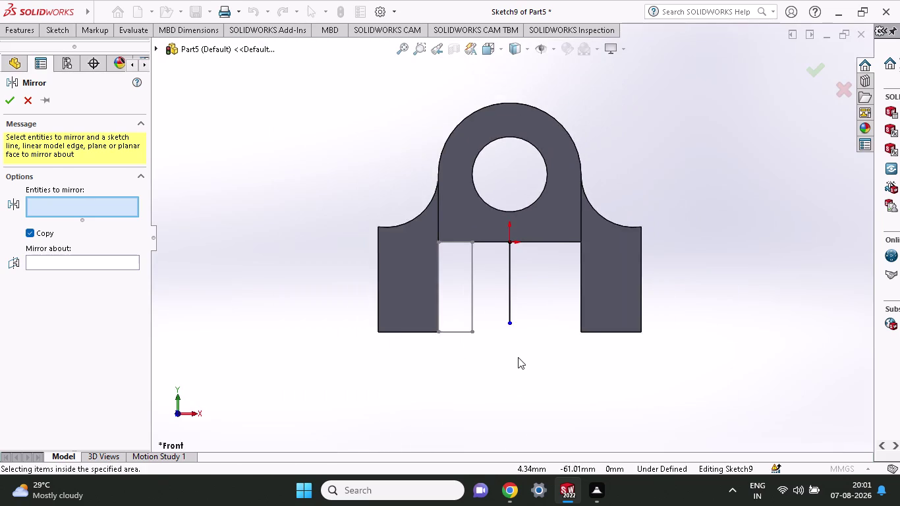
scroll(up, 3)
middle_drag(518, 357, 517, 345)
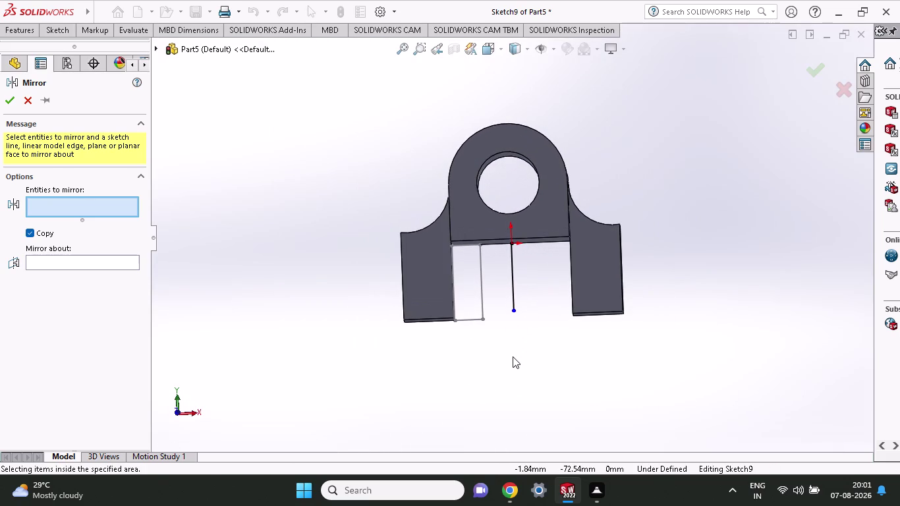
key(ctrl+z)
key(Escape)
key(Escape)
key(ctrl+z)
key(ctrl+z)
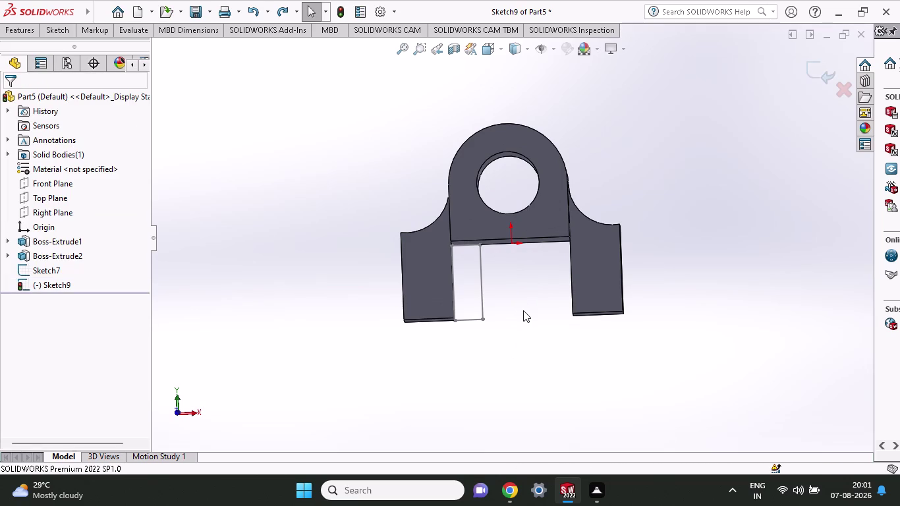
Undo repeatedly to discard the unfinished Sketch9.
key(ctrl+z)
key(ctrl+z)
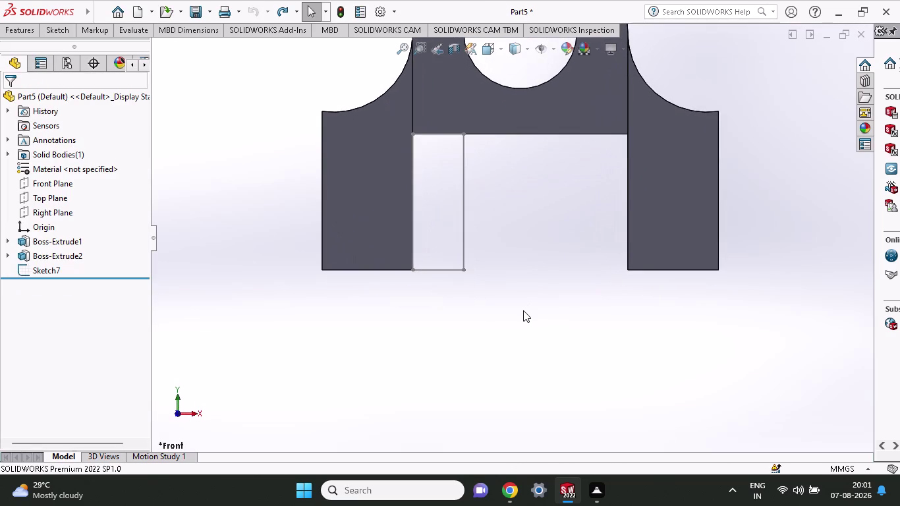
key(ctrl+z)
key(ctrl+z)
key(ctrl+z)
key(ctrl+z)
key(ctrl+z)
key(ctrl+z)
key(ctrl+z)
key(ctrl+z)
key(ctrl+z)
key(ctrl+z)
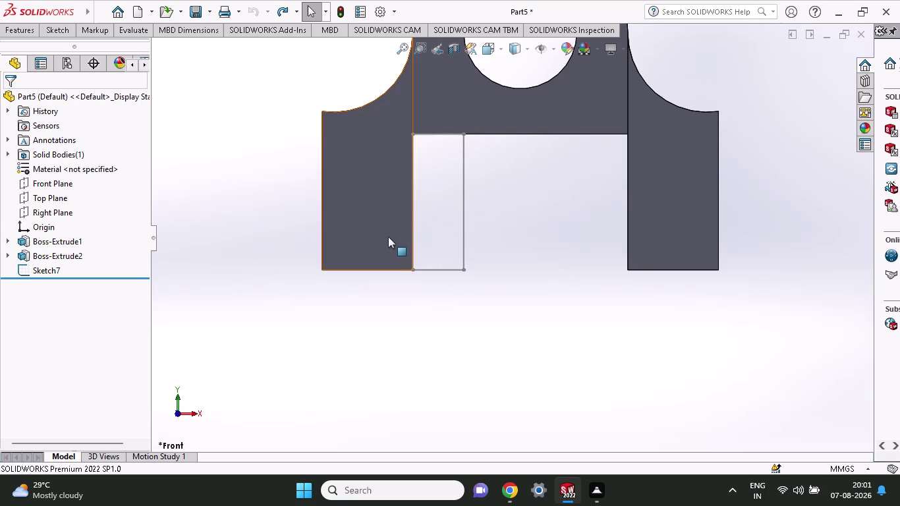
key(ctrl+z)
key(ctrl+z)
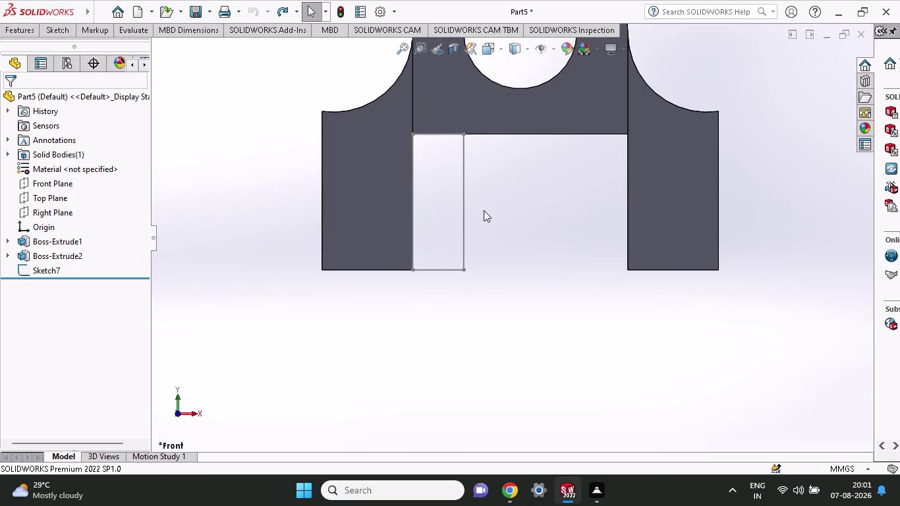
Orbit the model, select the Sketch7 rectangle, and launch a new sketch.
middle_drag(487, 207, 530, 248)
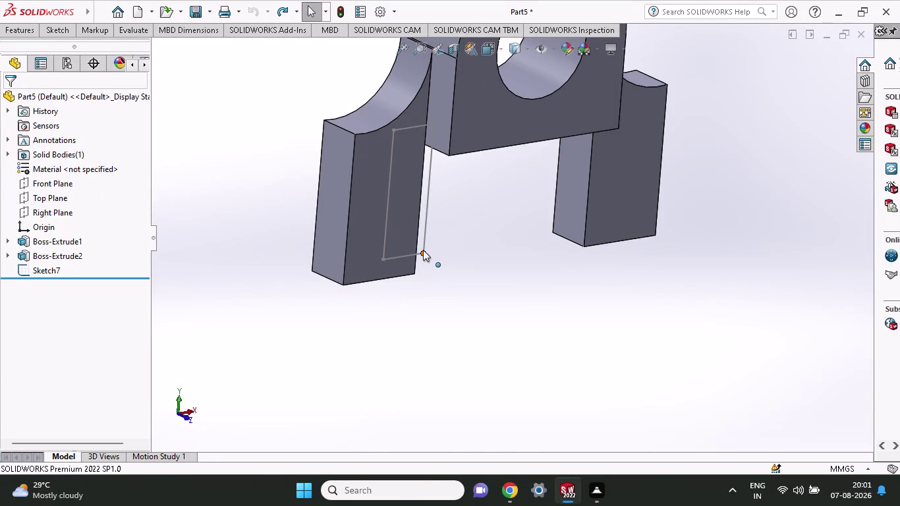
key(ctrl+z)
key(Escape)
middle_drag(462, 245, 427, 253)
key(Escape)
click(411, 255)
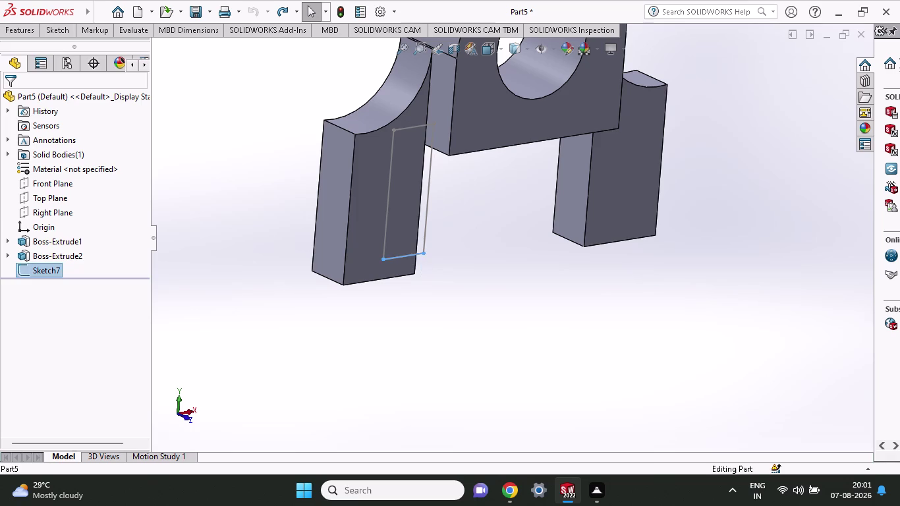
middle_drag(525, 258, 483, 260)
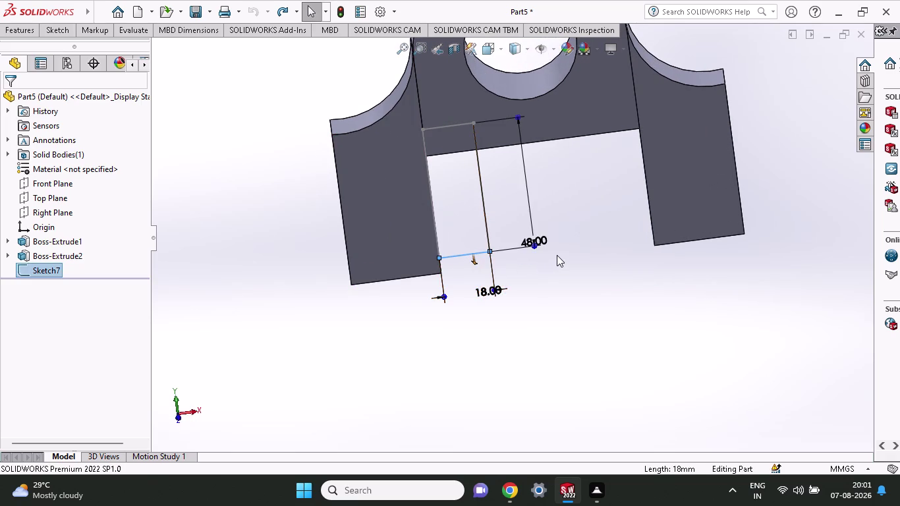
key(Escape)
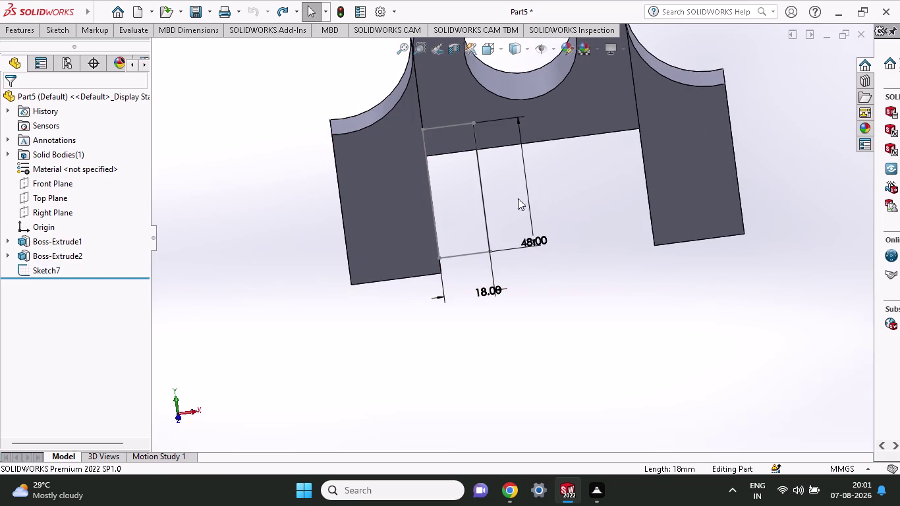
click(61, 37)
click(79, 48)
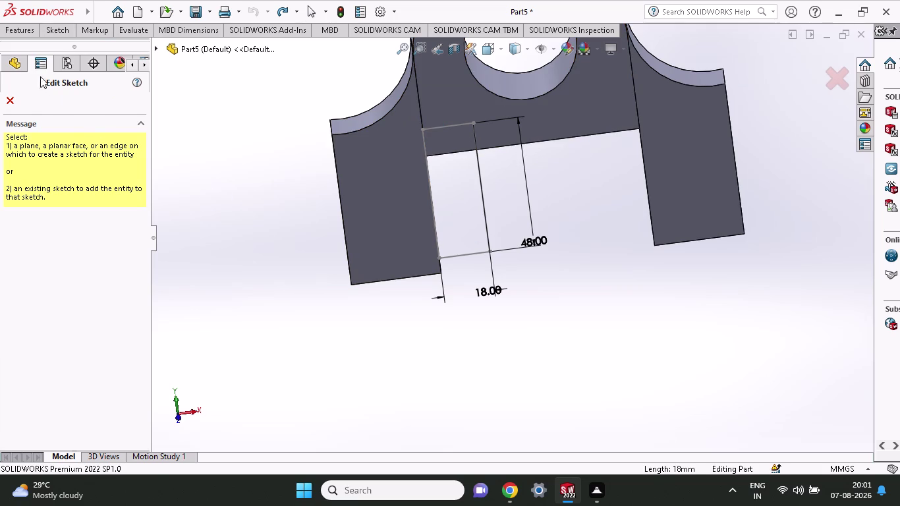
Start Sketch10 on the Front Plane and draw a vertical line down from the origin.
click(17, 65)
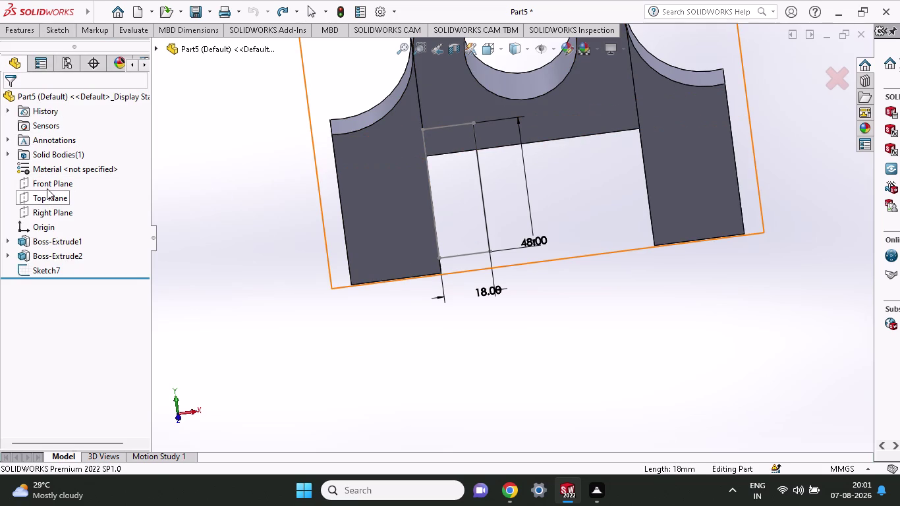
click(47, 188)
click(48, 31)
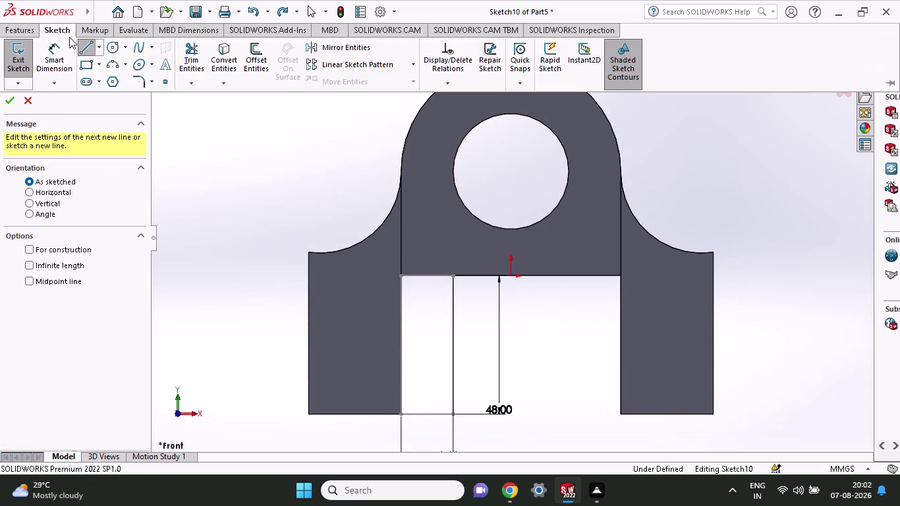
click(80, 52)
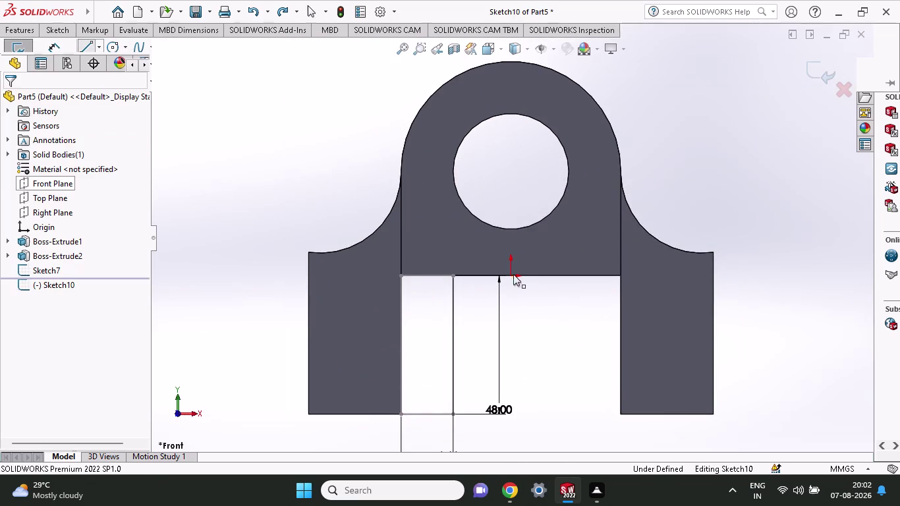
click(510, 273)
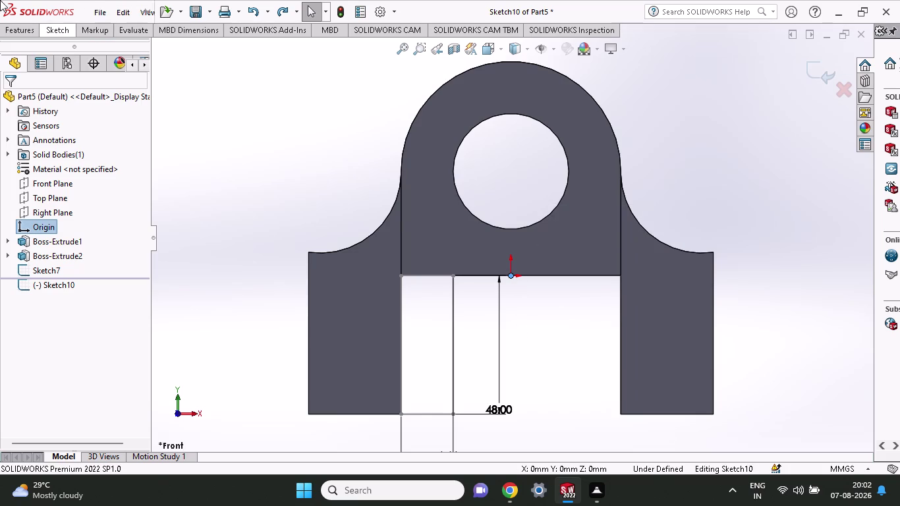
click(44, 28)
click(83, 54)
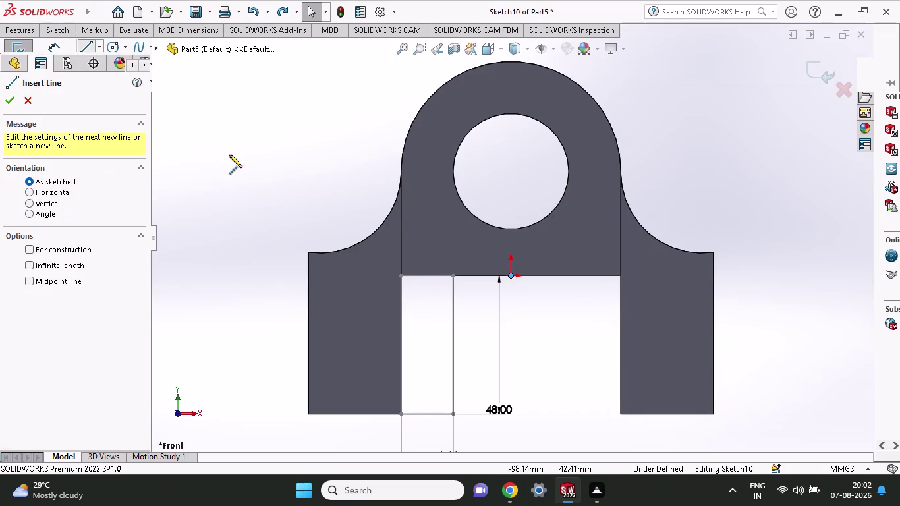
click(511, 274)
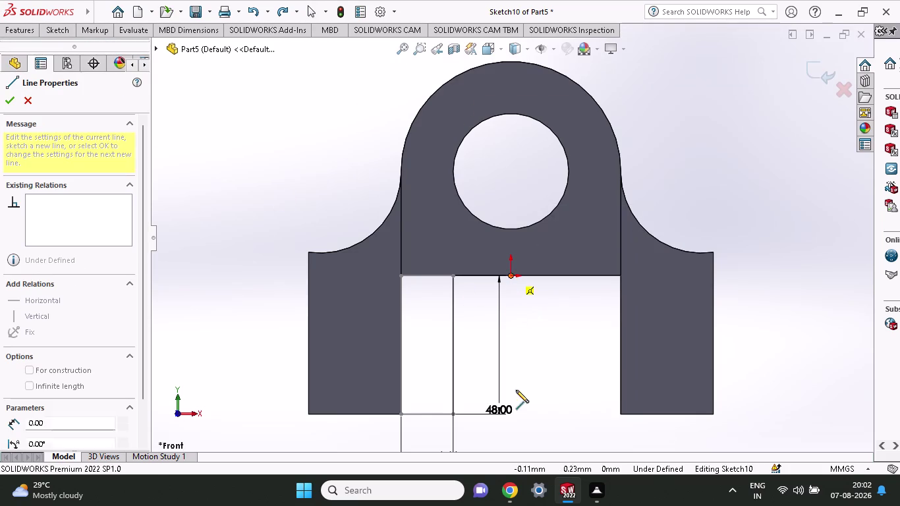
click(515, 429)
key(Escape)
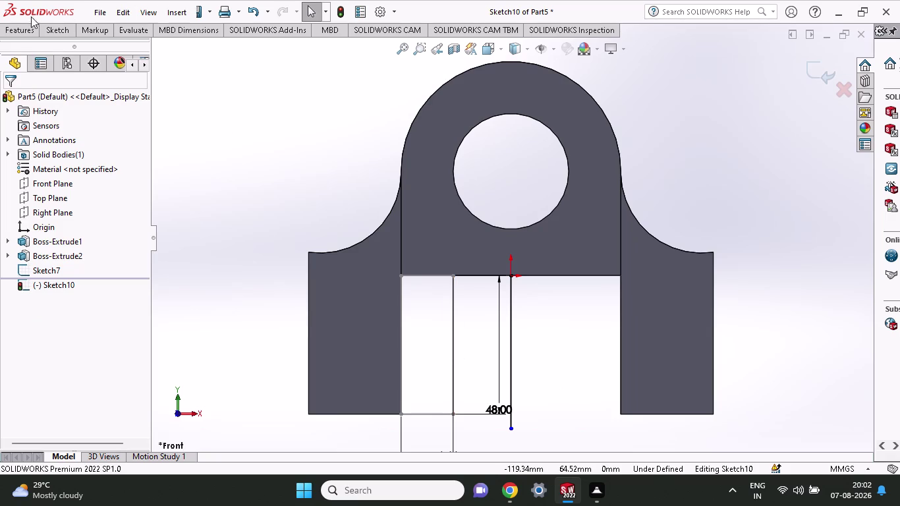
Open Mirror Entities and box-select the Sketch7 rectangle edges.
click(42, 32)
click(350, 54)
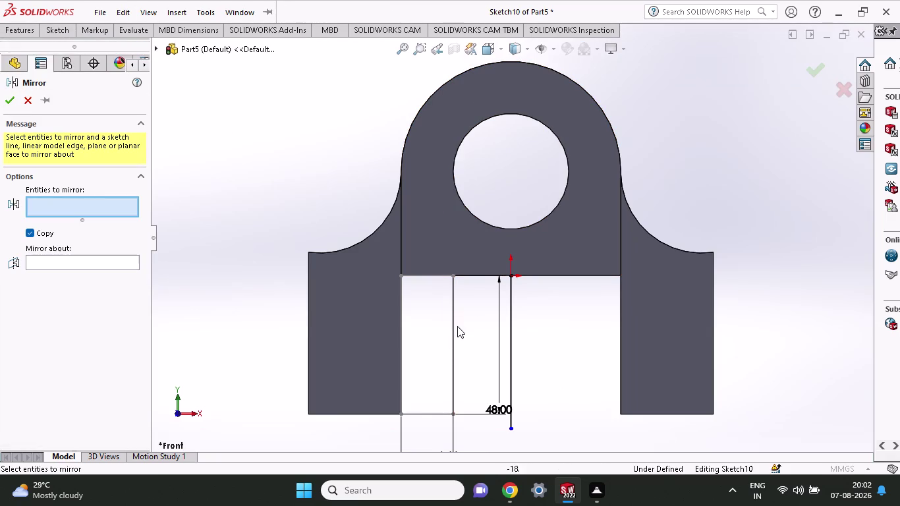
click(454, 336)
drag(452, 364, 453, 380)
click(452, 406)
drag(453, 409, 453, 419)
click(452, 417)
Cancel the mirror and undo away the vertical line and Sketch10.
key(ctrl+z)
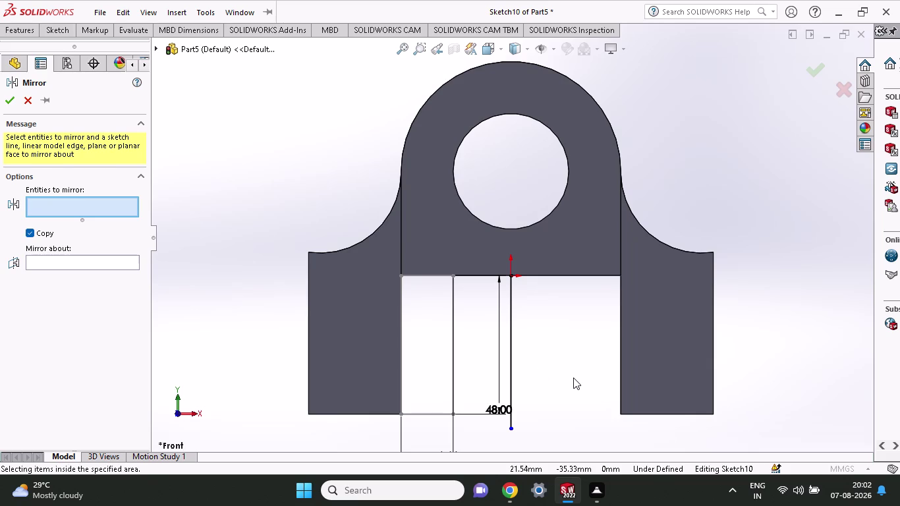
key(Escape)
key(ctrl+z)
key(ctrl+z)
key(ctrl+z)
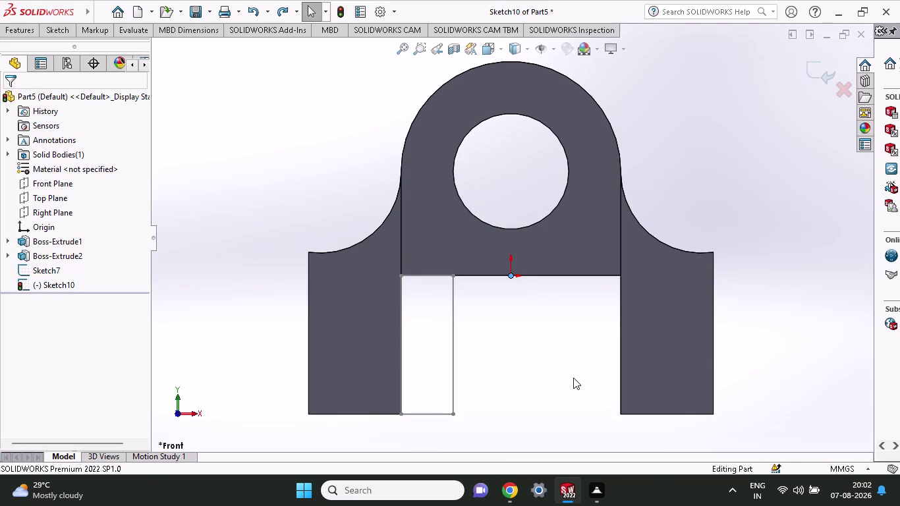
key(ctrl+z)
key(ctrl+z)
Select and delete the Sketch7 rectangle, then zoom the view.
key(ctrl+z)
click(477, 254)
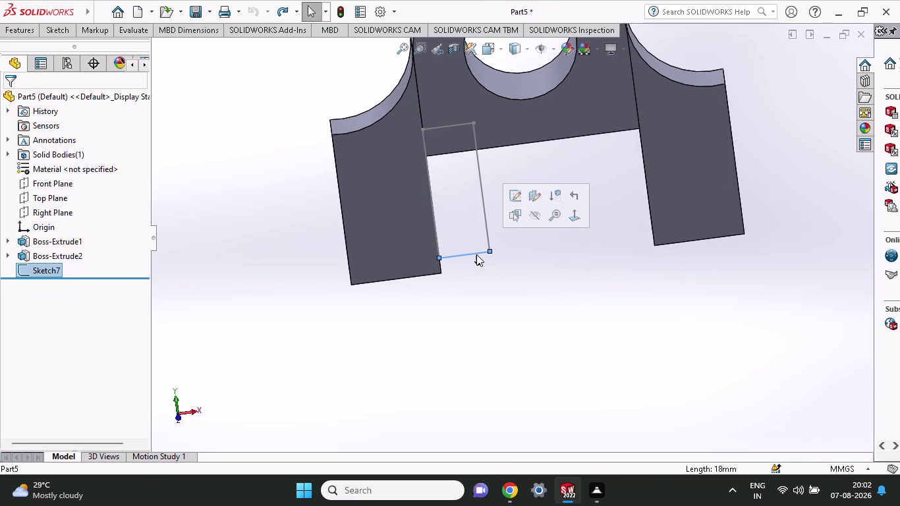
key(Delete)
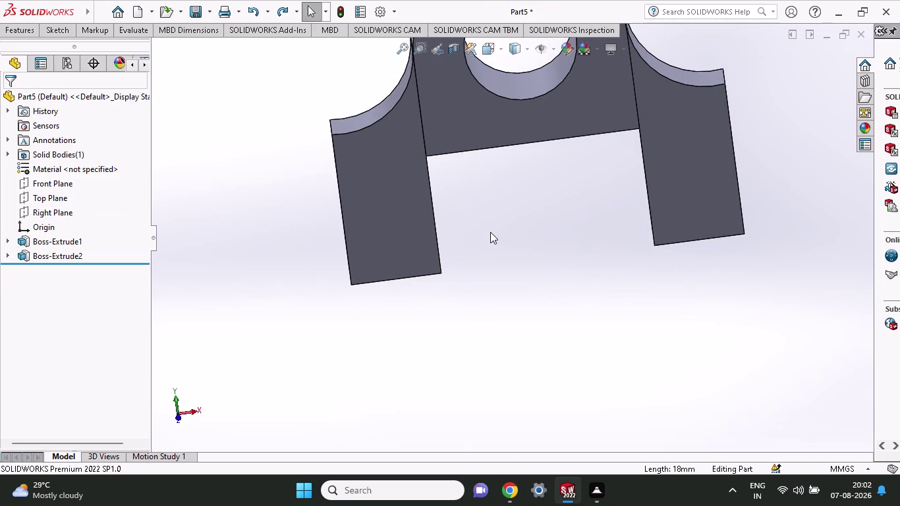
scroll(up, 3)
scroll(up, 3)
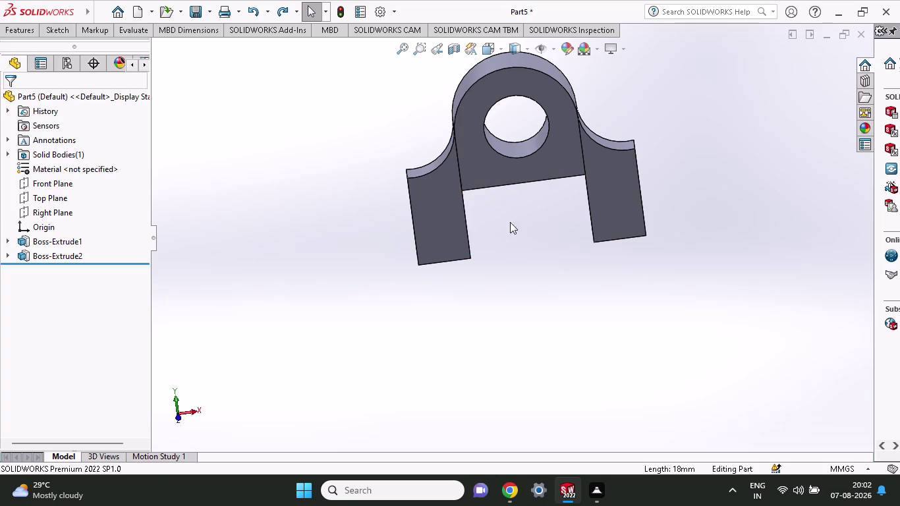
click(62, 31)
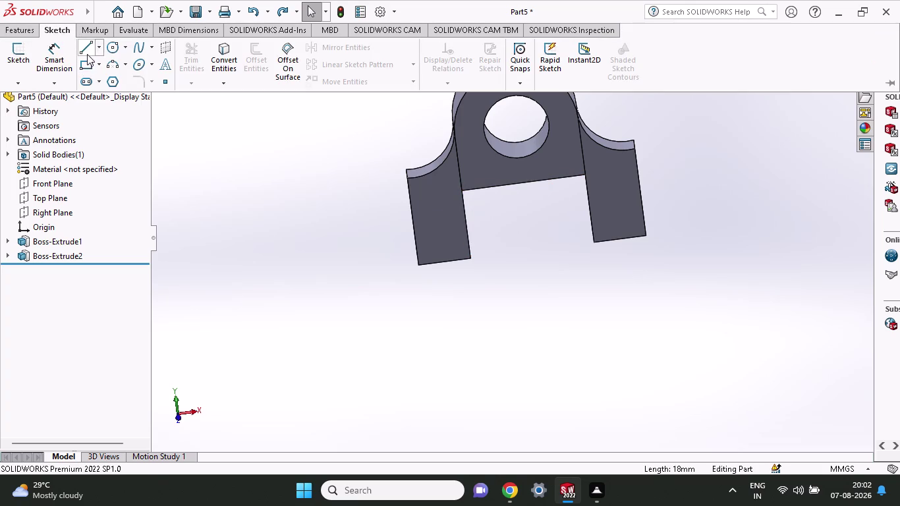
Start Sketch11 on the Front Plane and draw rectangles inside the left and right legs.
click(84, 69)
click(17, 67)
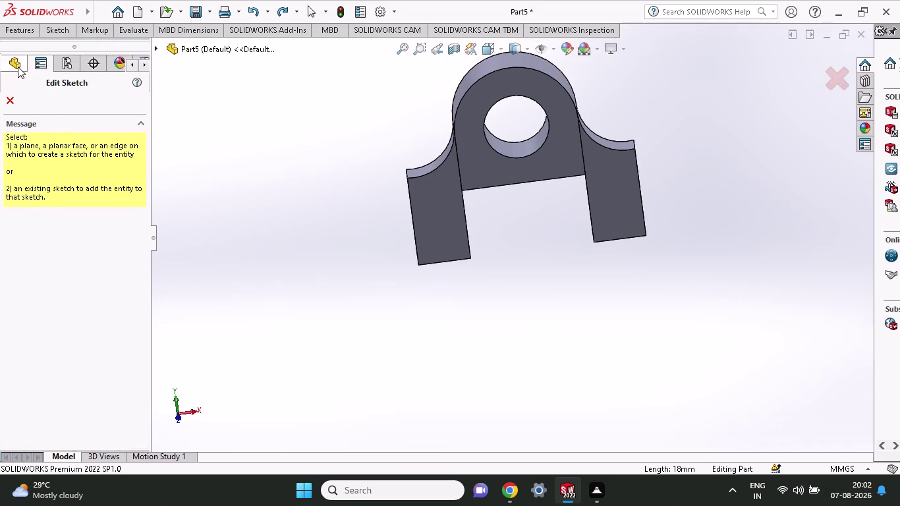
click(55, 185)
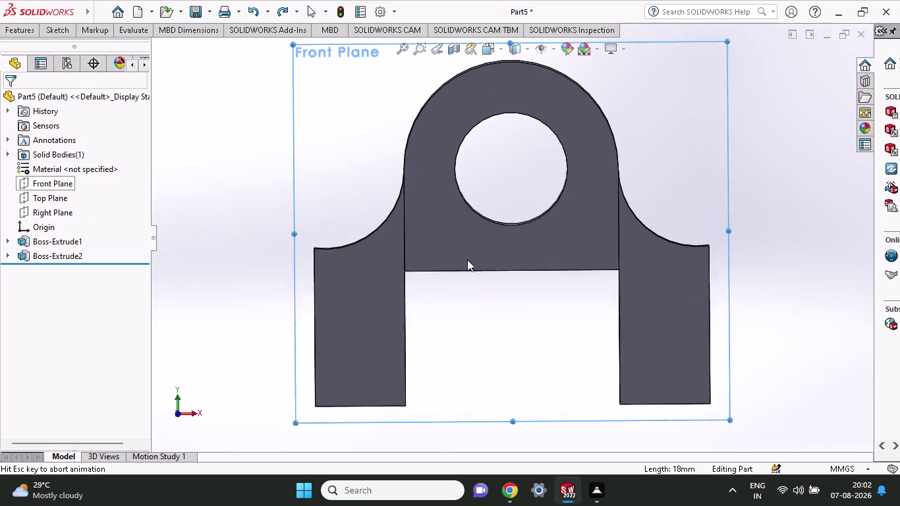
click(401, 275)
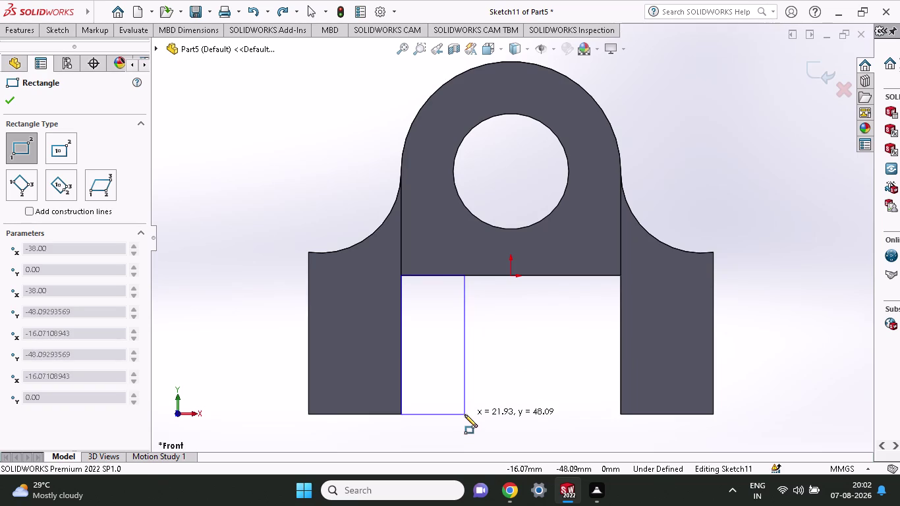
click(465, 415)
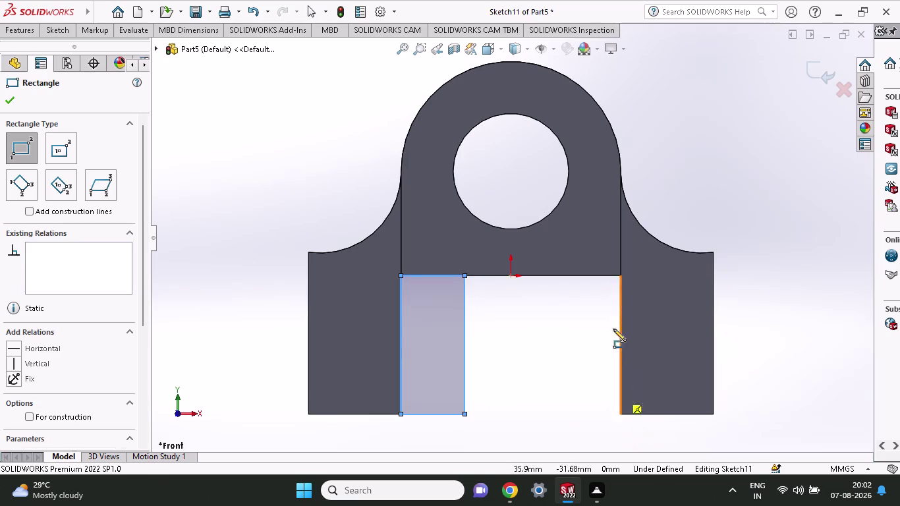
click(621, 277)
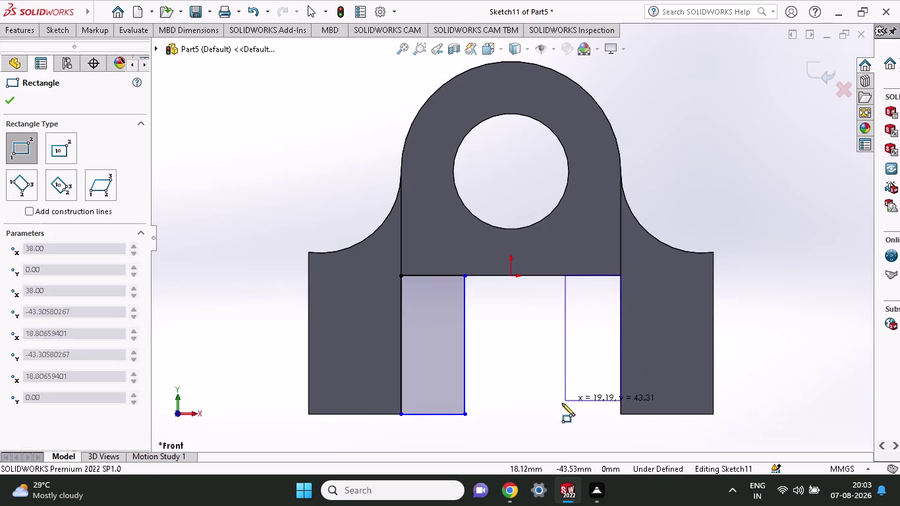
click(560, 413)
key(Escape)
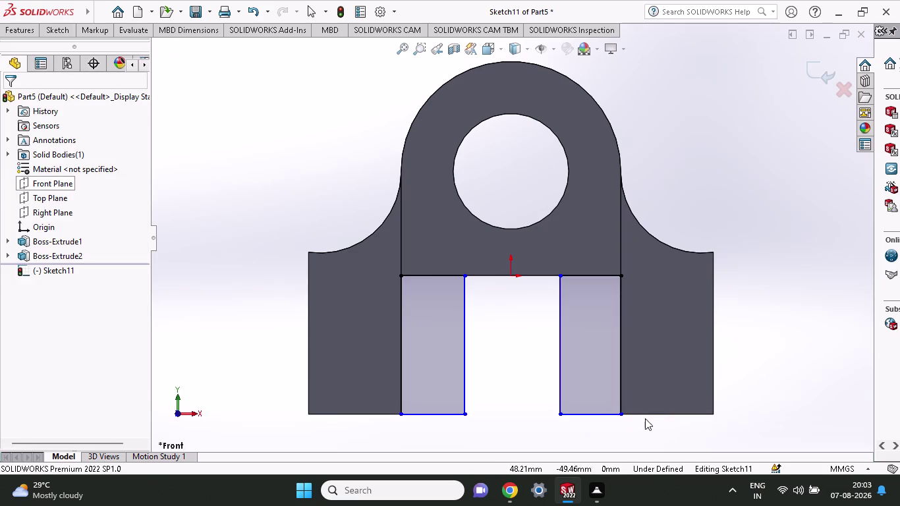
scroll(up, 3)
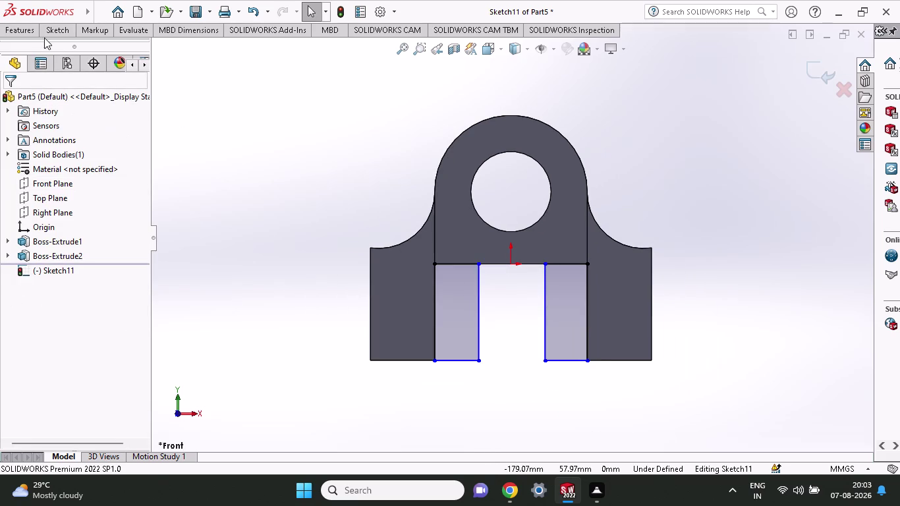
Dimension the left leg rectangle's width to 18 mm with Smart Dimension.
click(46, 37)
click(63, 54)
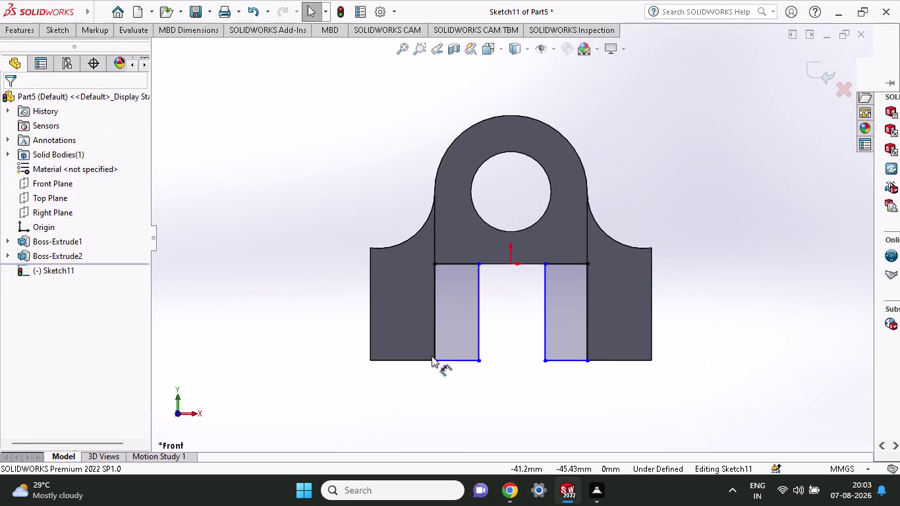
click(434, 360)
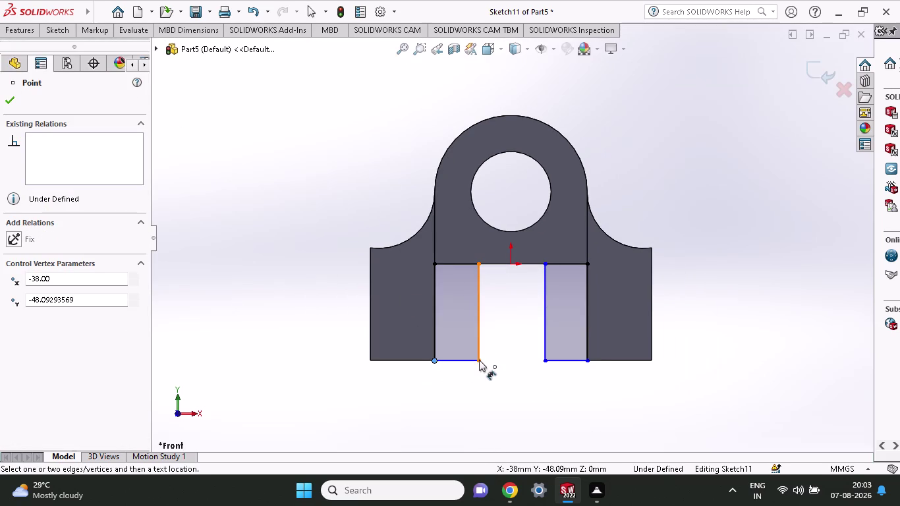
click(479, 361)
click(478, 400)
text(1)
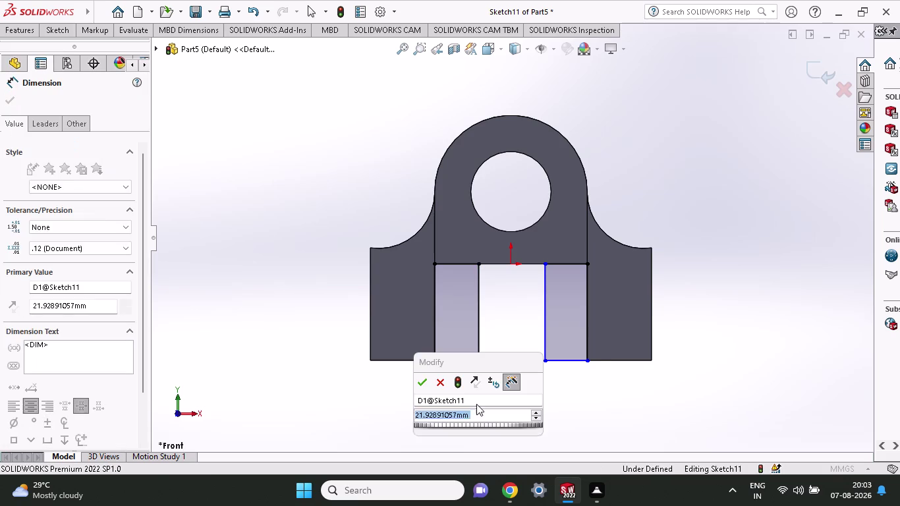
text(8)
key(Return)
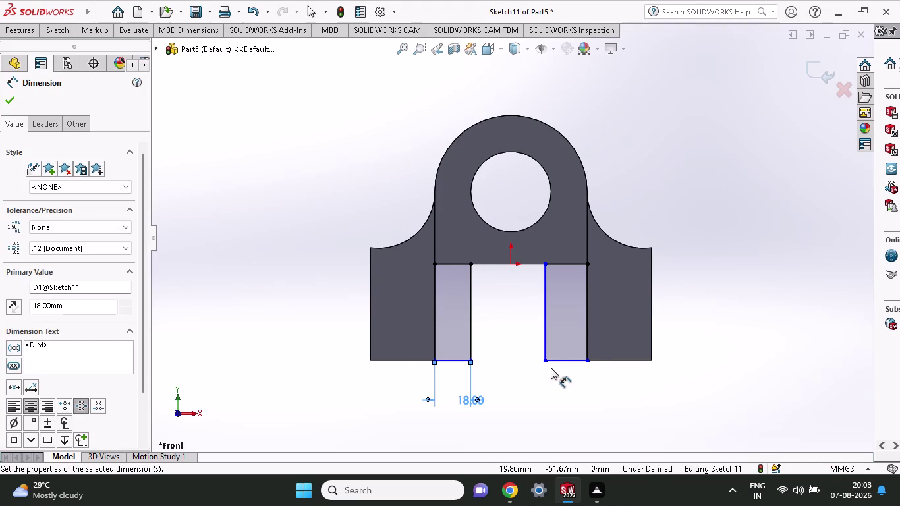
Dimension the right leg rectangle's width to 18 mm, then start Extruded Boss/Base.
click(546, 363)
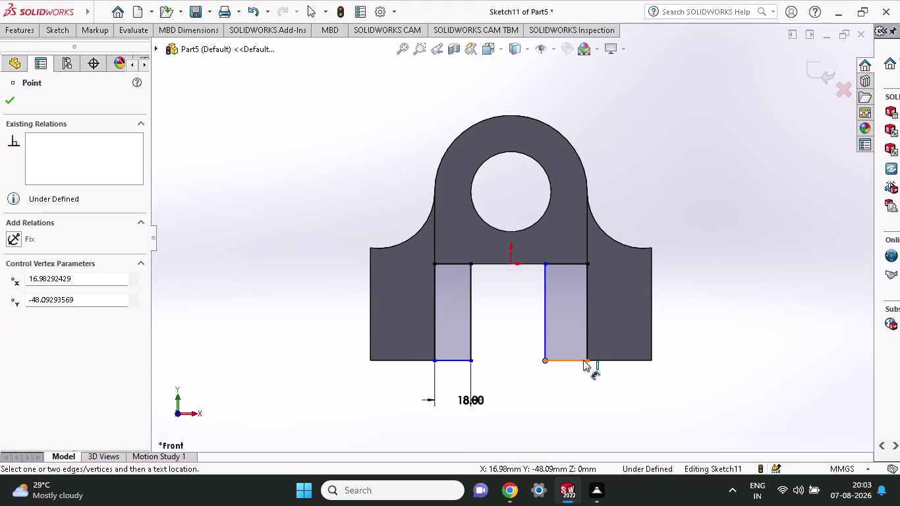
click(587, 360)
click(587, 394)
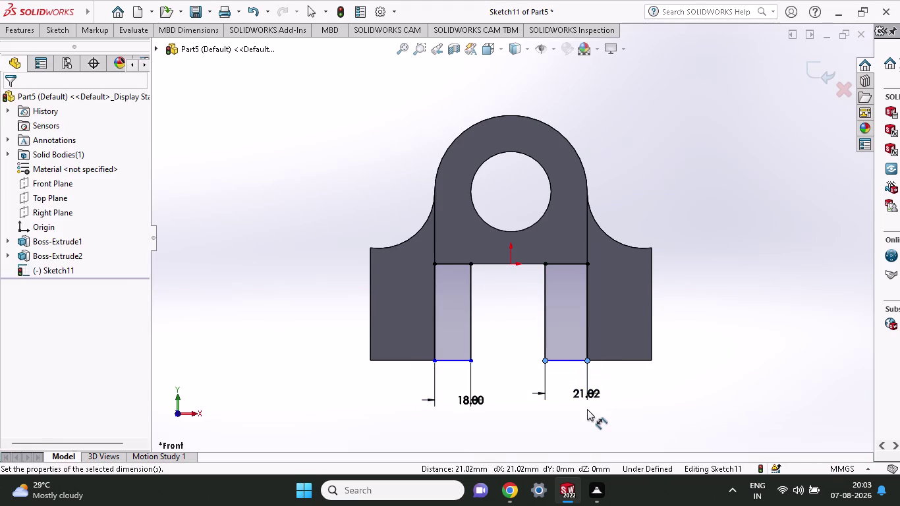
key(1)
key(8)
key(Return)
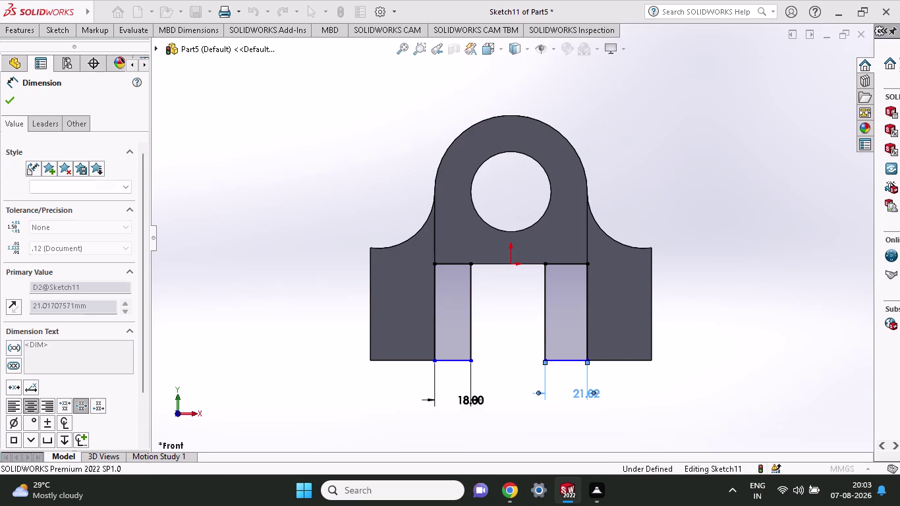
click(22, 29)
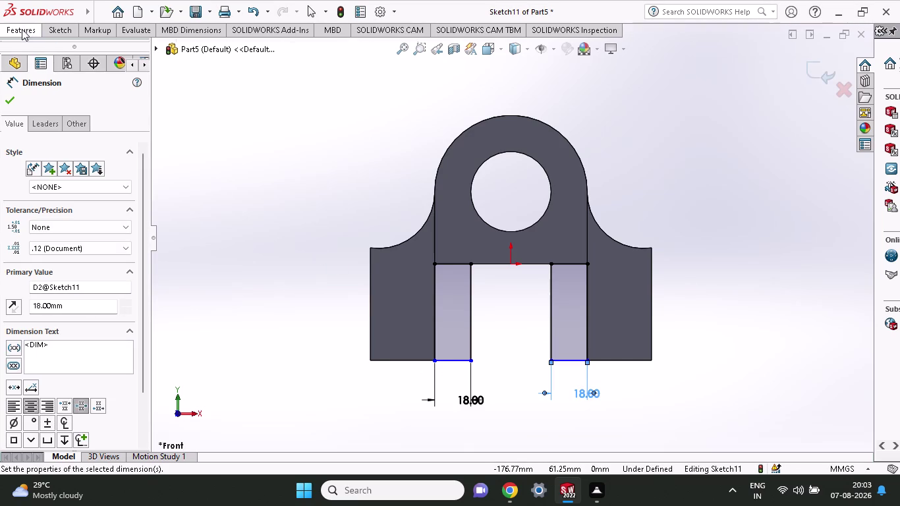
click(33, 54)
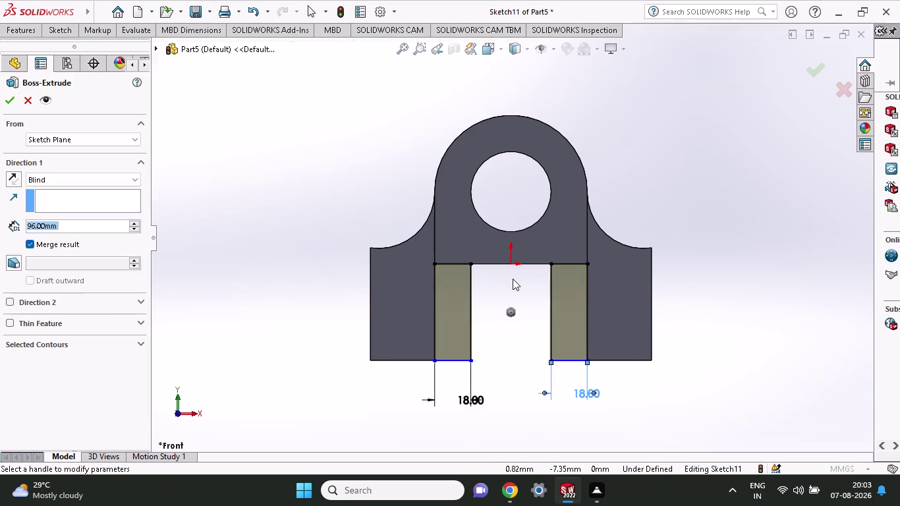
Try dragging the extrusion depth and removing Direction 2, then cancel the extrusion.
middle_drag(509, 289, 519, 295)
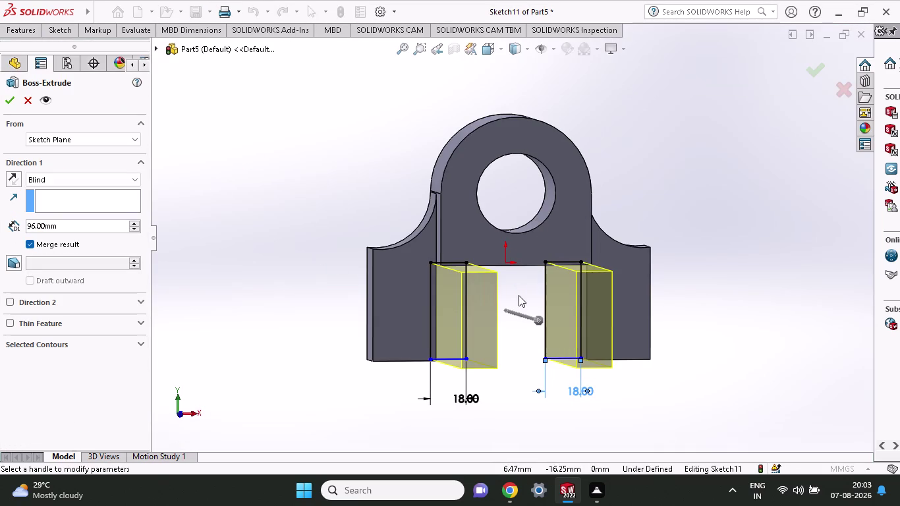
scroll(up, 3)
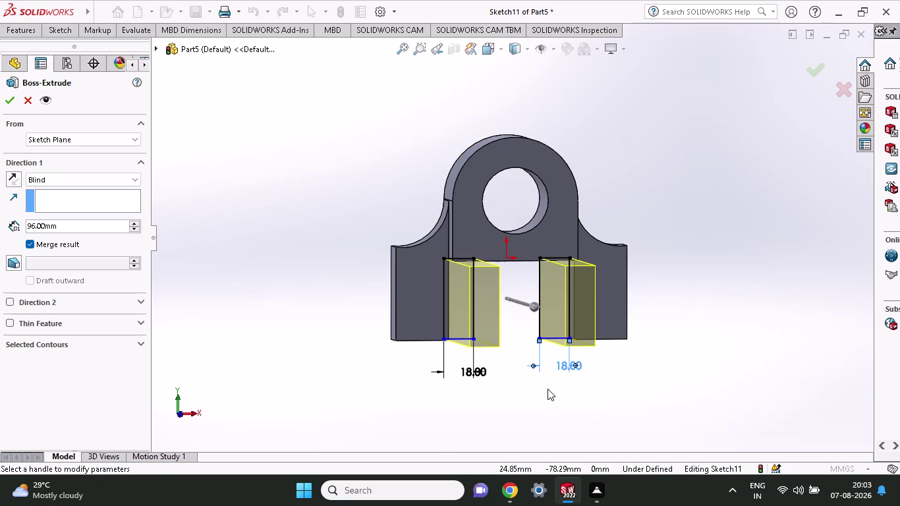
middle_drag(548, 389, 580, 407)
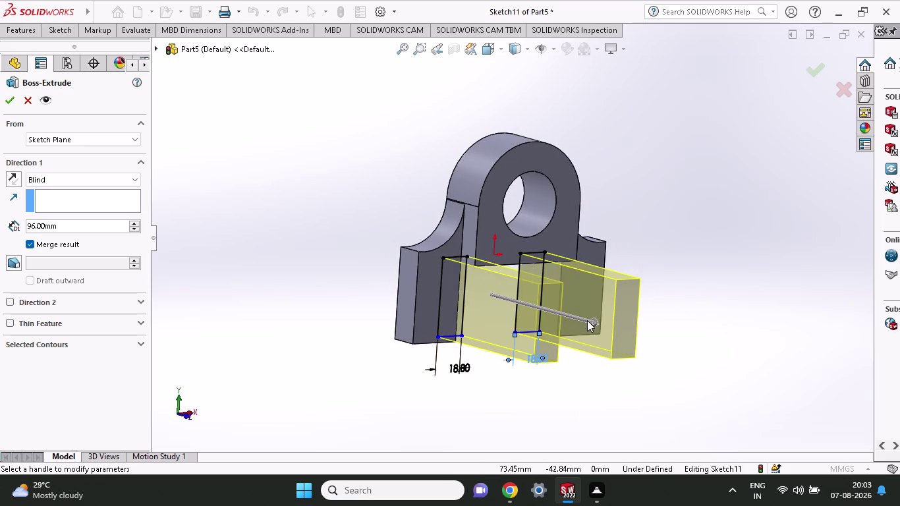
drag(595, 320, 460, 305)
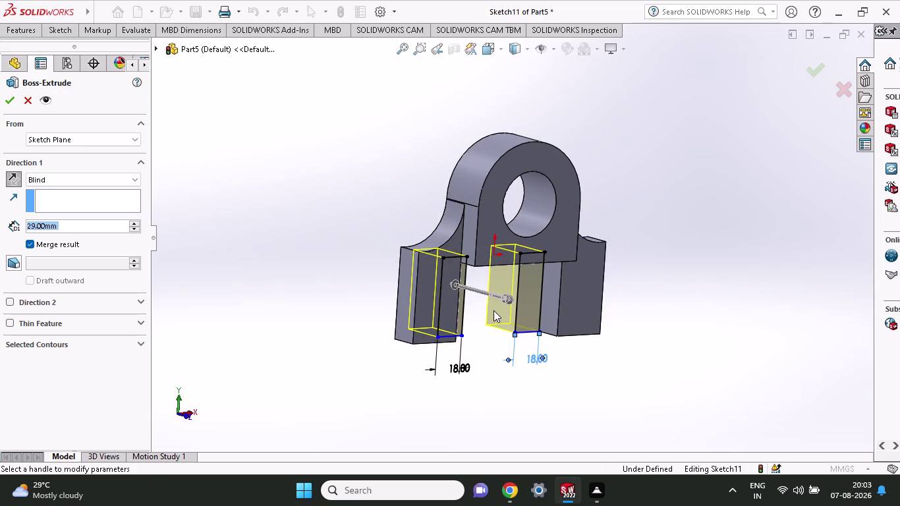
drag(510, 301, 543, 324)
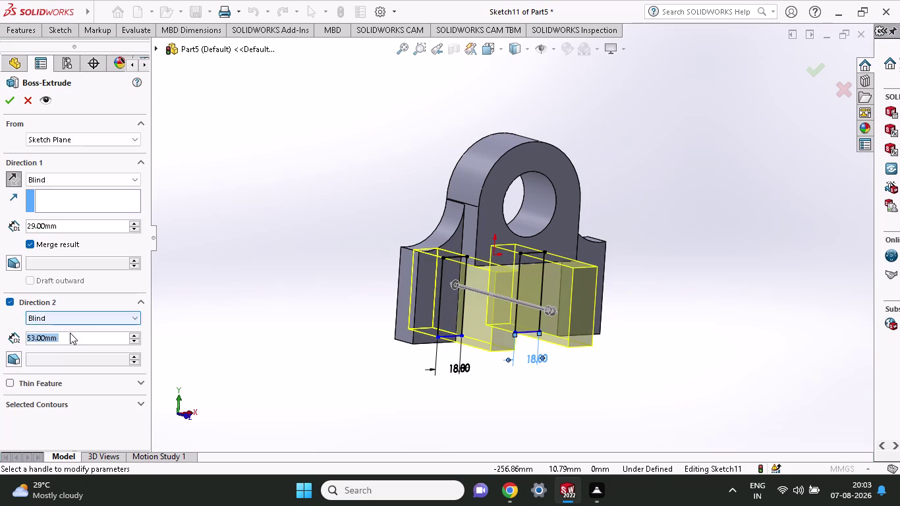
click(12, 307)
click(10, 303)
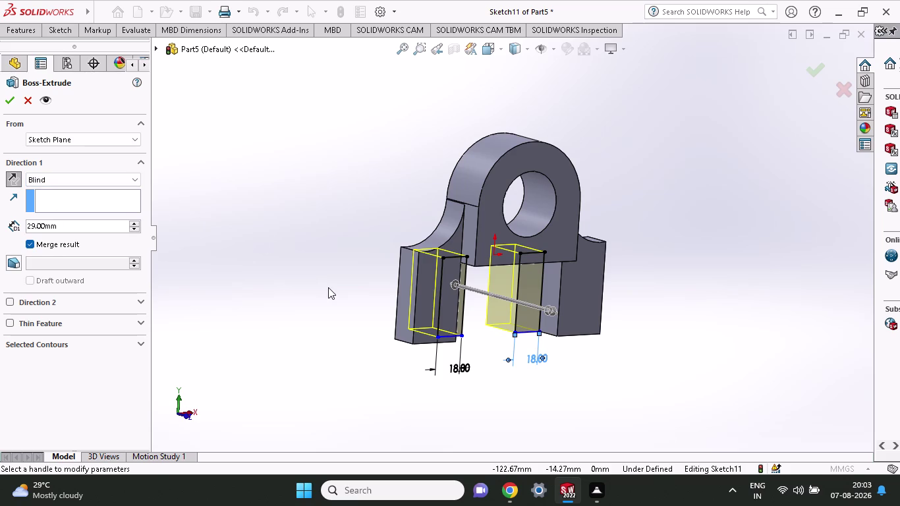
key(Escape)
Re-extrude both leg rectangles to an 18 mm Blind depth and accept.
click(13, 29)
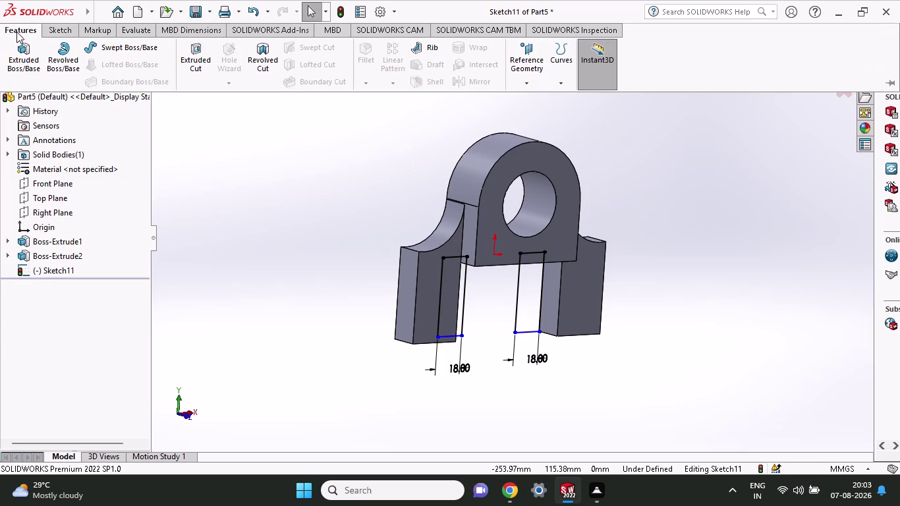
click(37, 62)
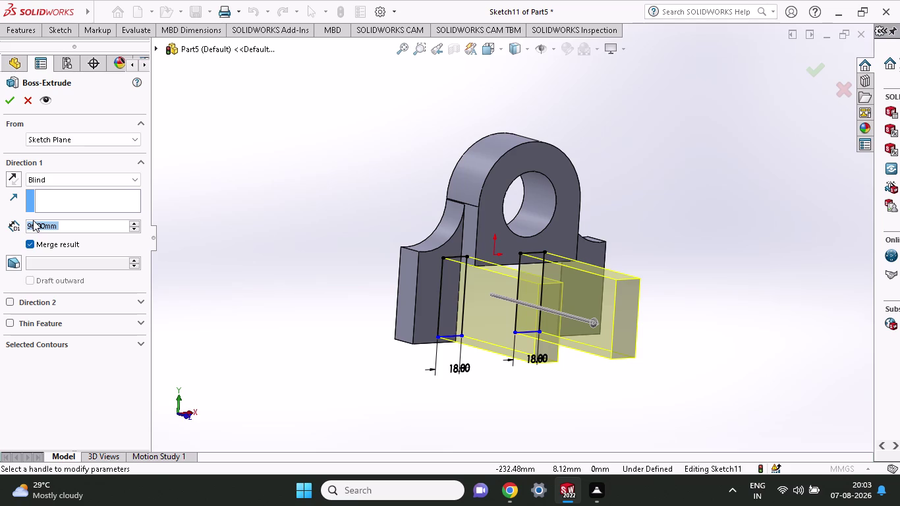
text(1)
text(8)
click(13, 102)
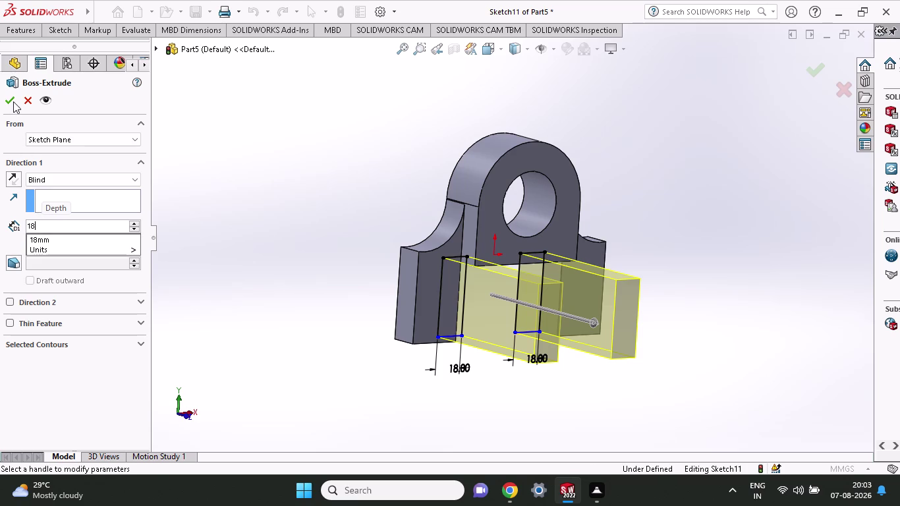
click(13, 101)
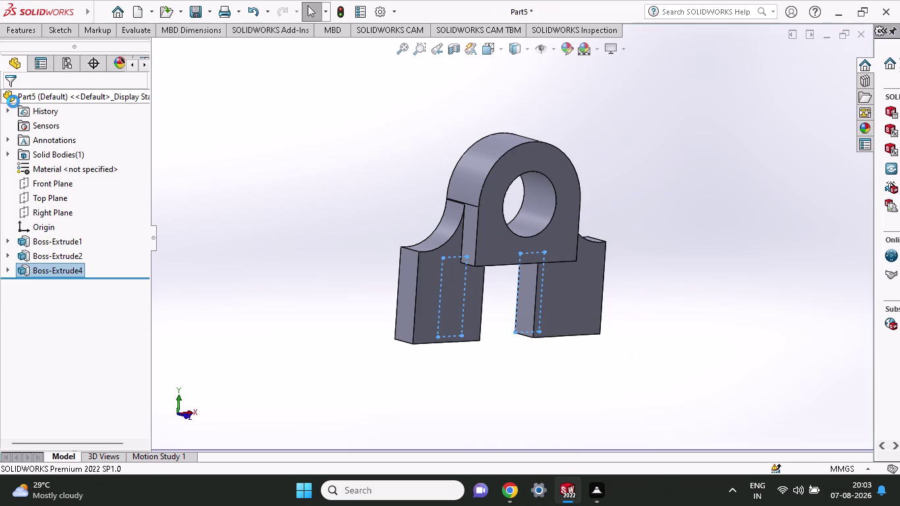
Orbit to inspect the new 18 mm blocks, then select Right Plane.
middle_drag(562, 379, 535, 385)
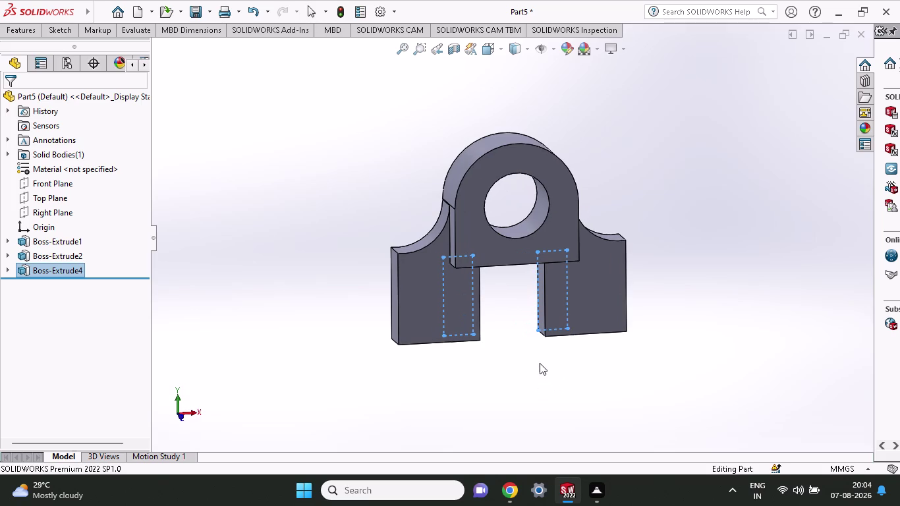
middle_drag(540, 363, 563, 367)
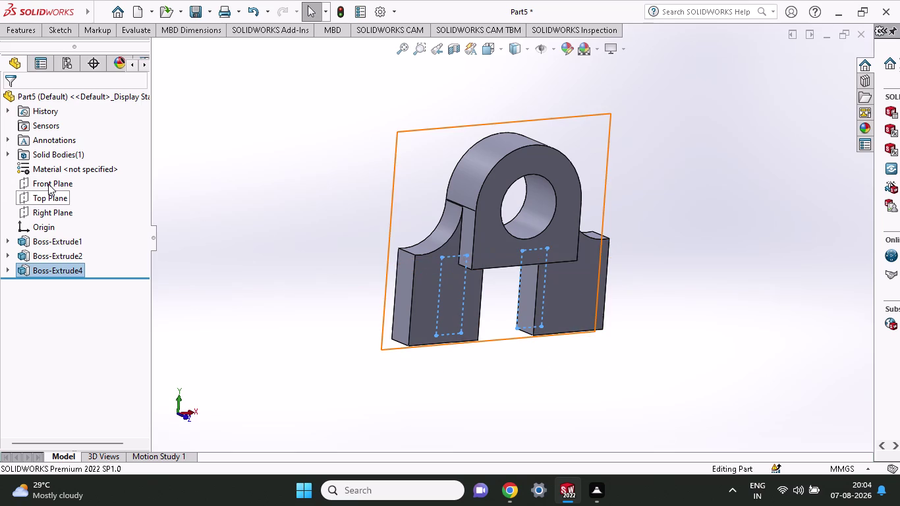
click(48, 213)
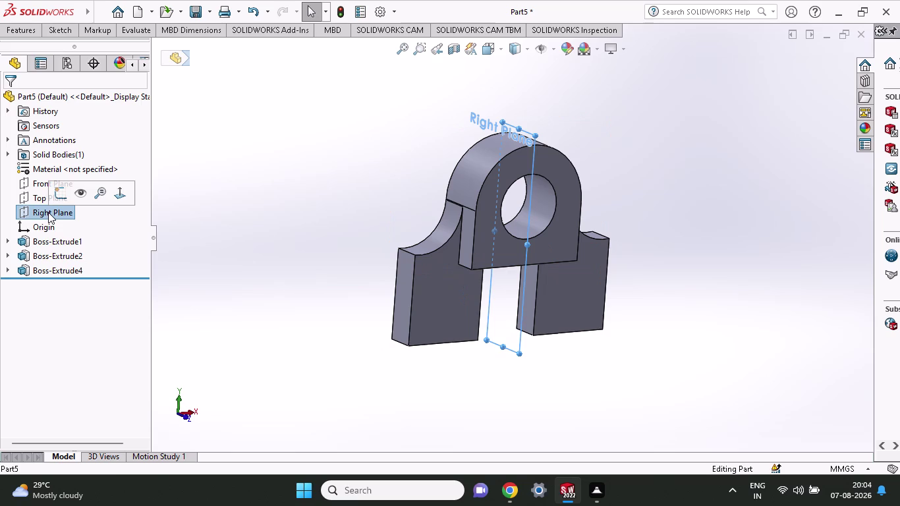
Open Sketch12 on the Right Plane and orbit the bracket back toward the front.
click(59, 189)
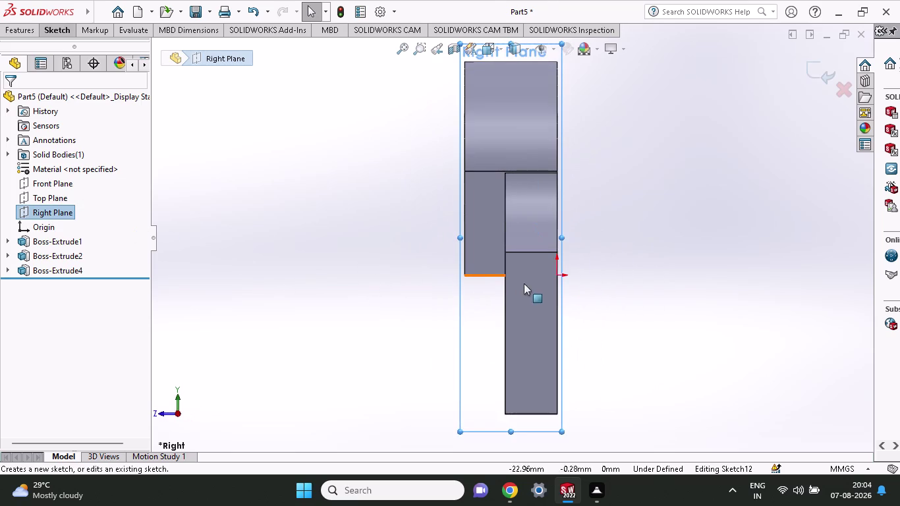
scroll(up, 3)
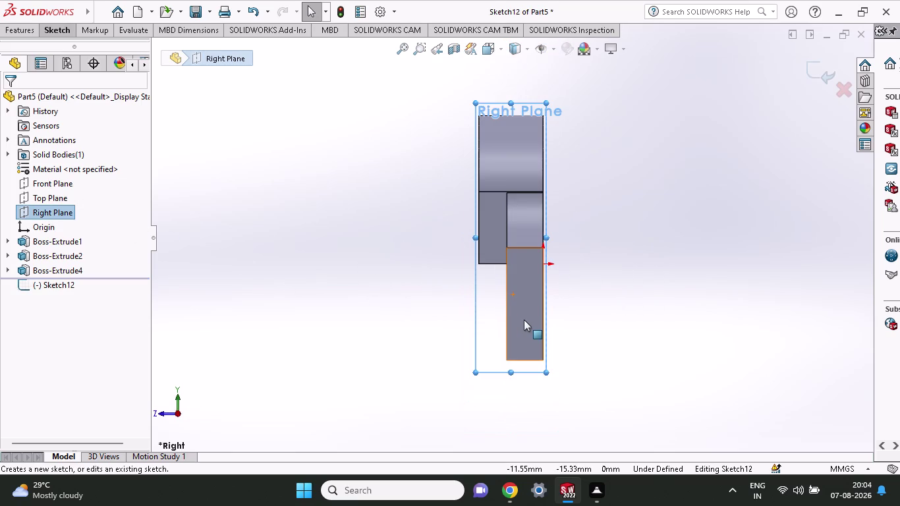
middle_drag(376, 344, 491, 353)
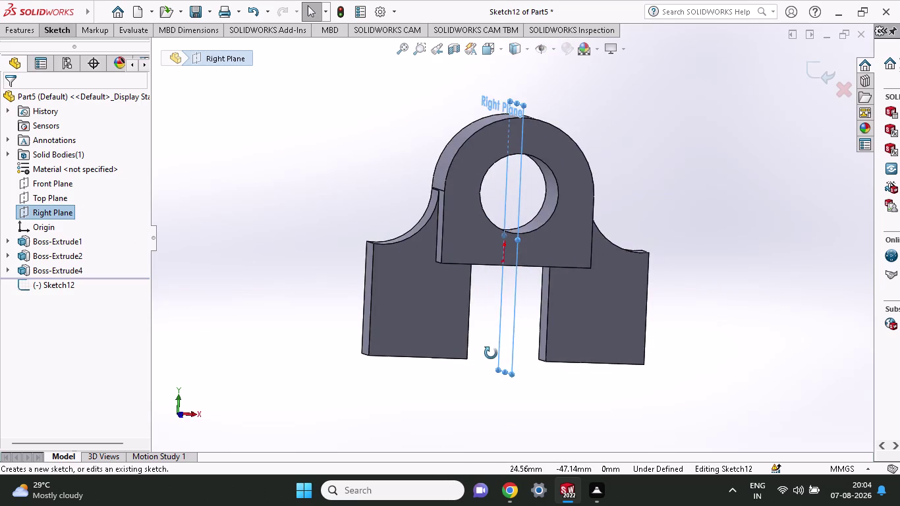
middle_drag(492, 353, 478, 353)
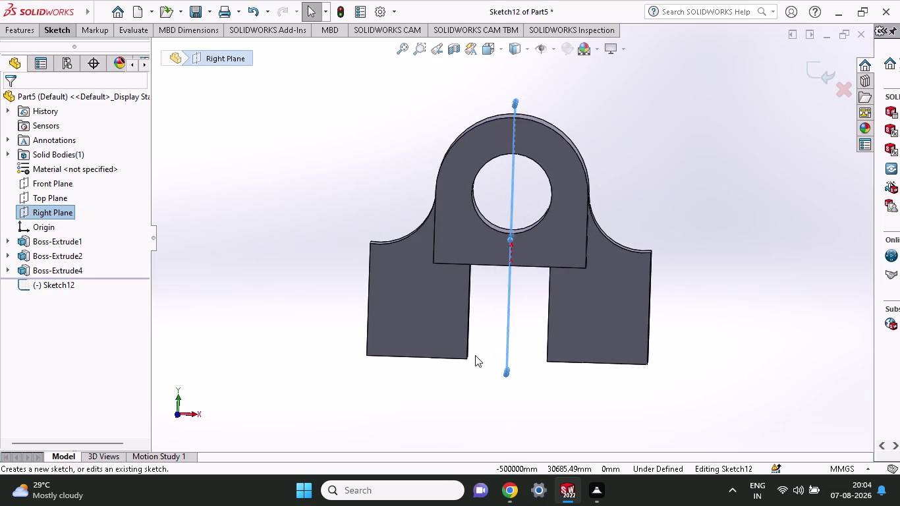